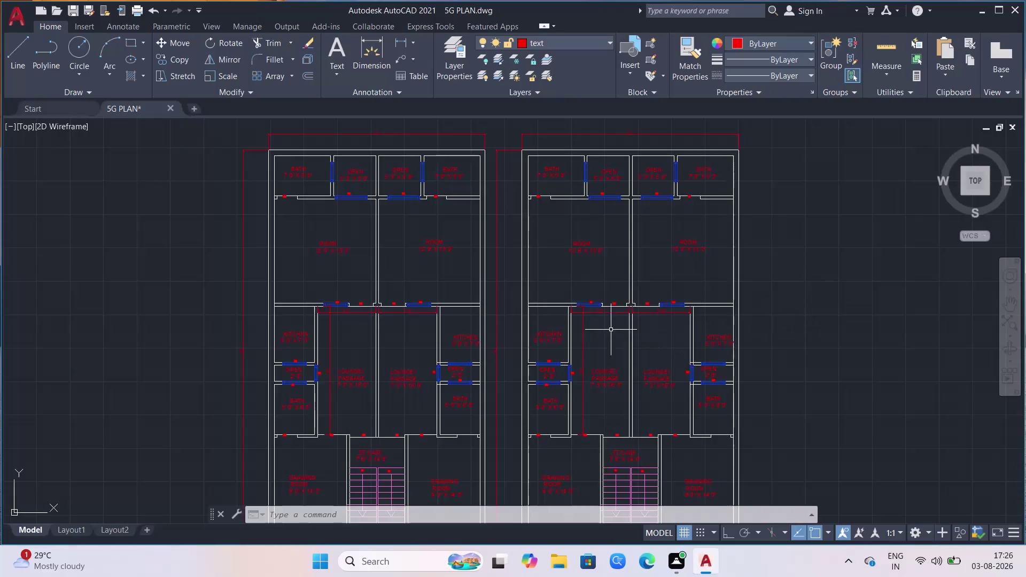
Grab the end of the front wall line, then cancel the edit.
scroll(down, 3)
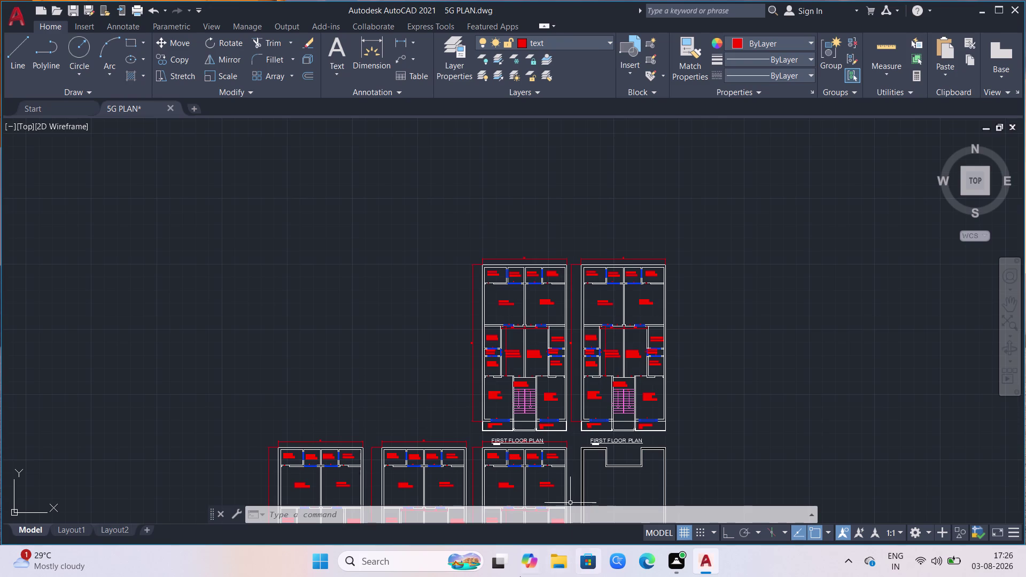
scroll(up, 3)
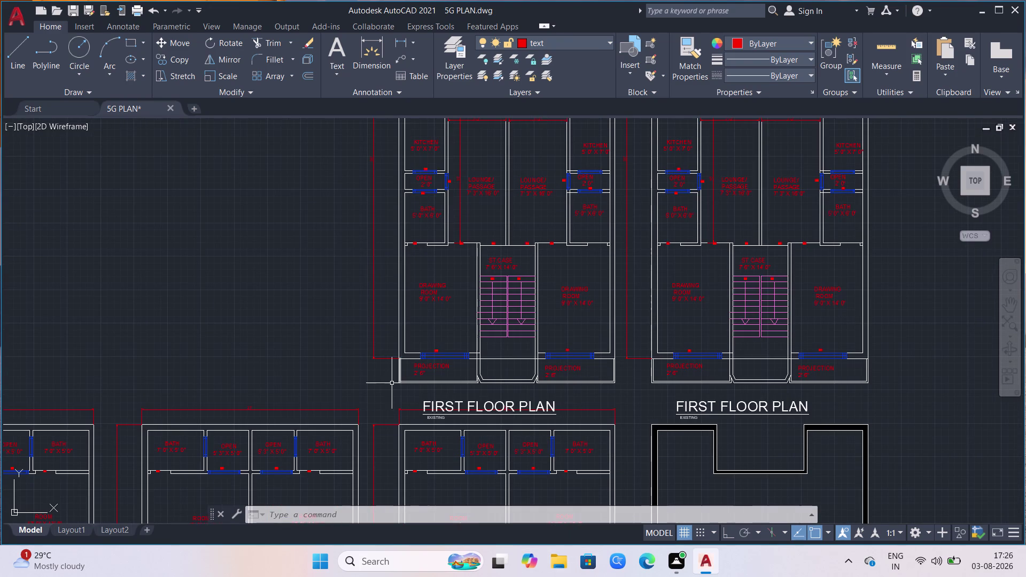
click(399, 382)
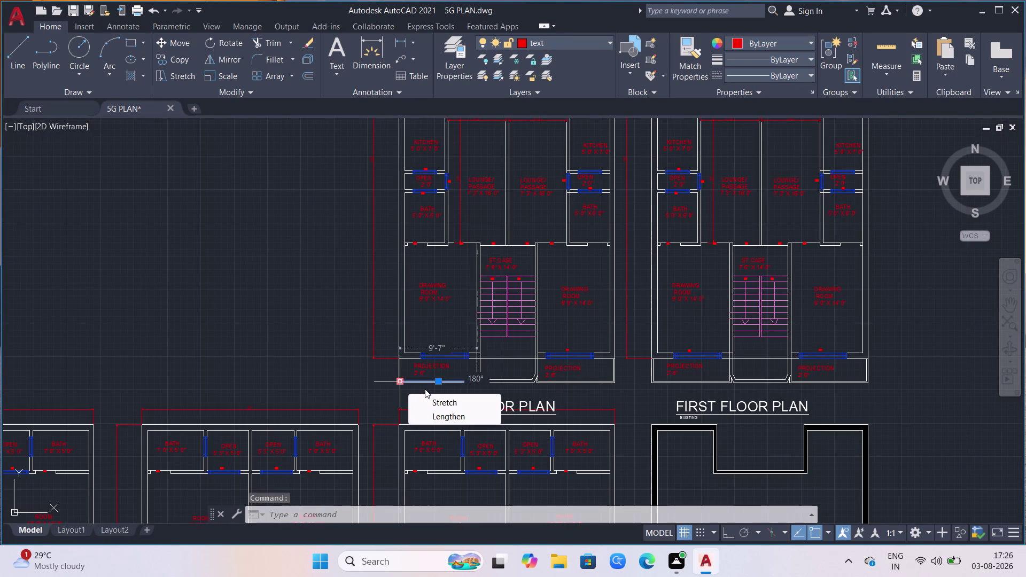
key(Escape)
scroll(down, 3)
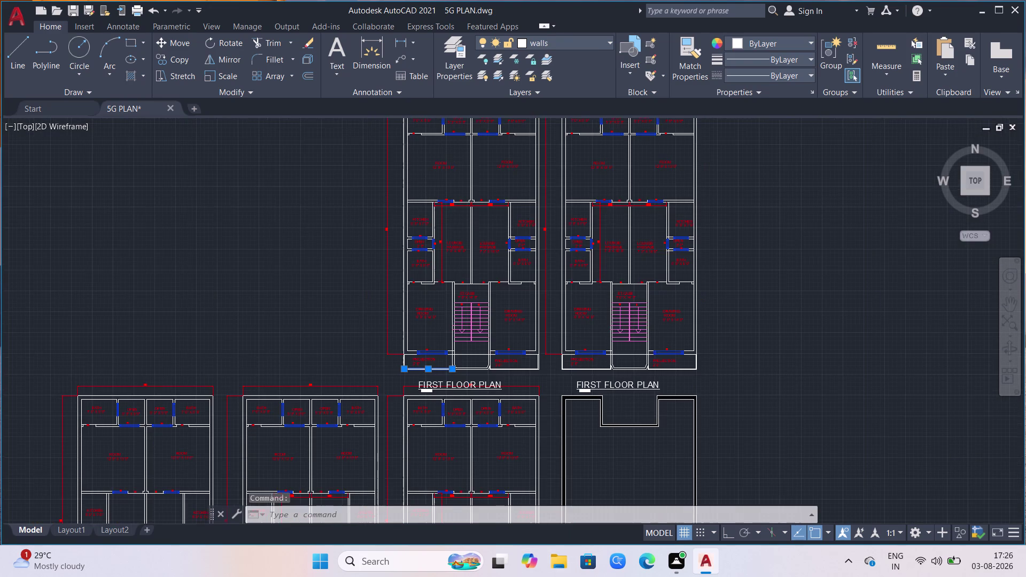
Window-select the two upper plans and pick at the EXISTING label under the title.
click(390, 156)
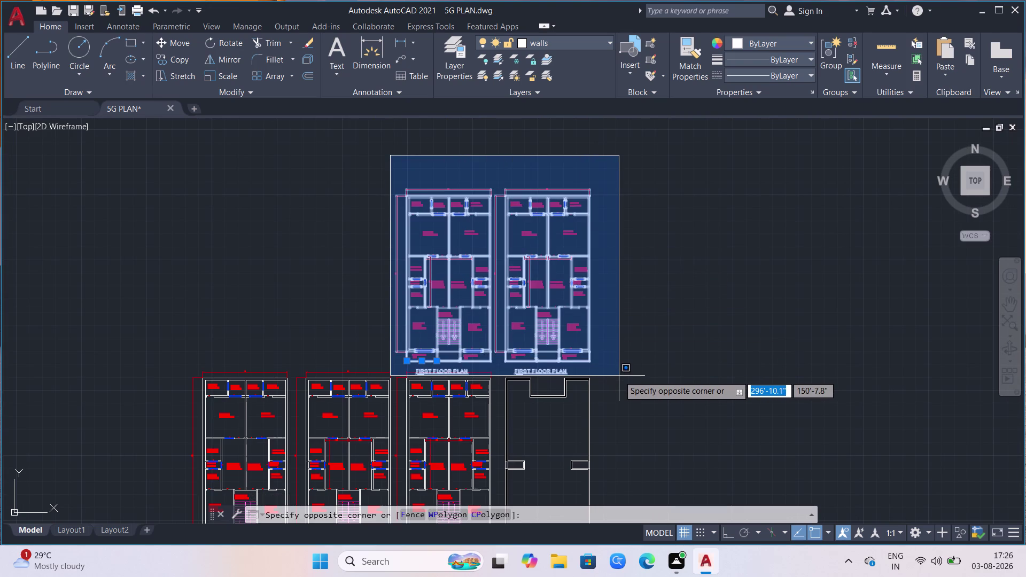
click(619, 376)
scroll(up, 3)
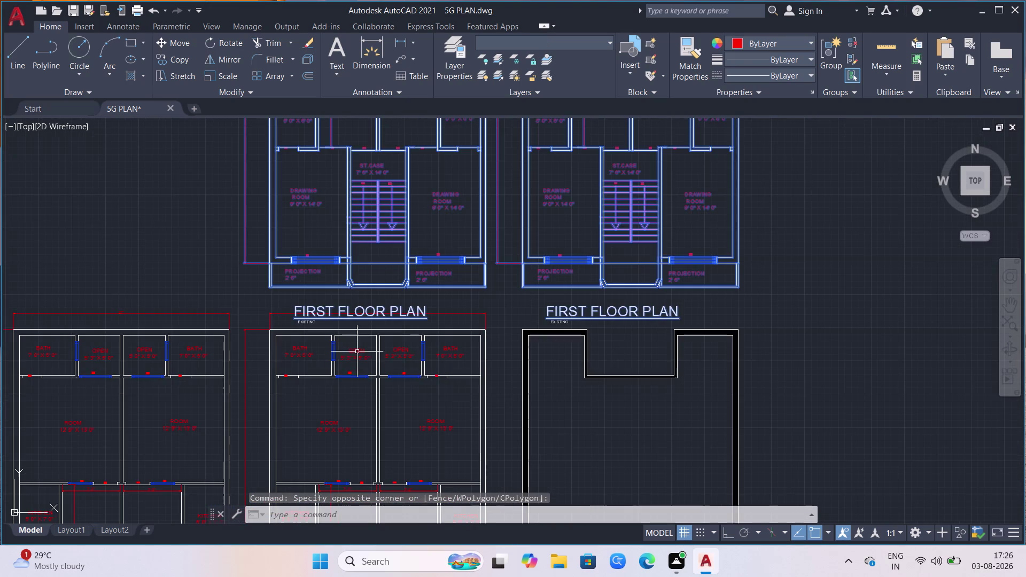
scroll(up, 3)
click(365, 259)
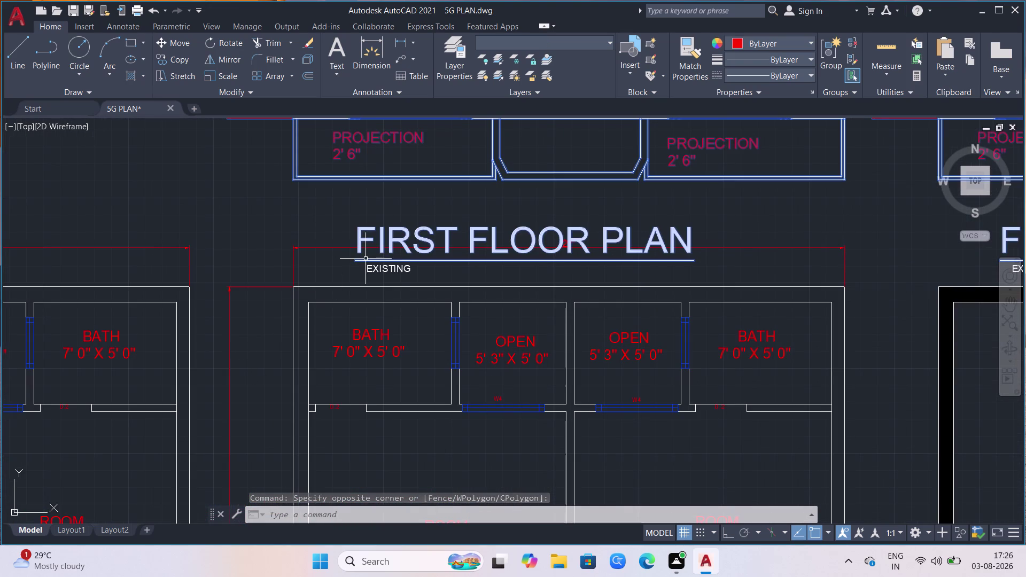
drag(354, 261, 382, 268)
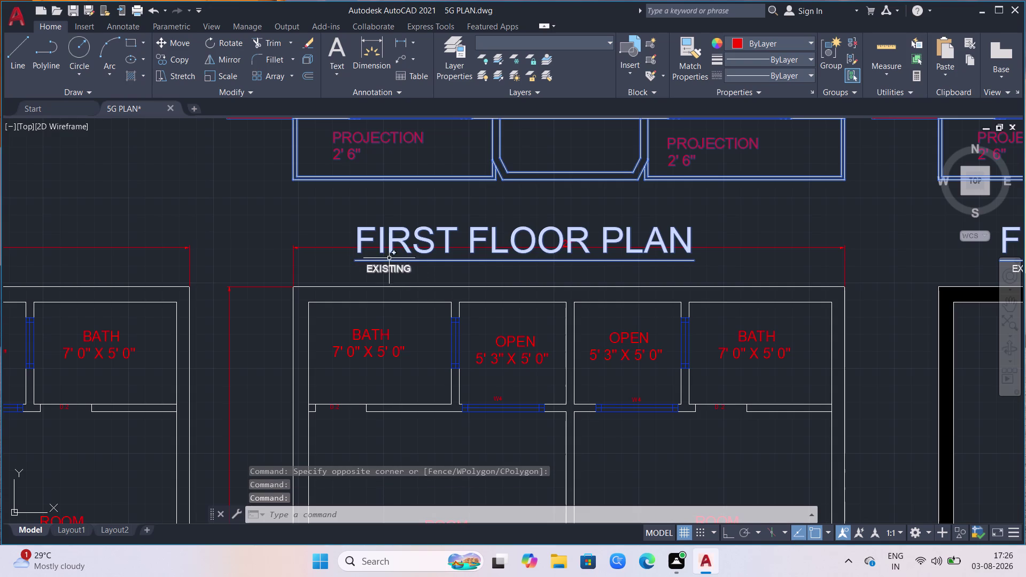
drag(352, 256, 369, 258)
click(424, 277)
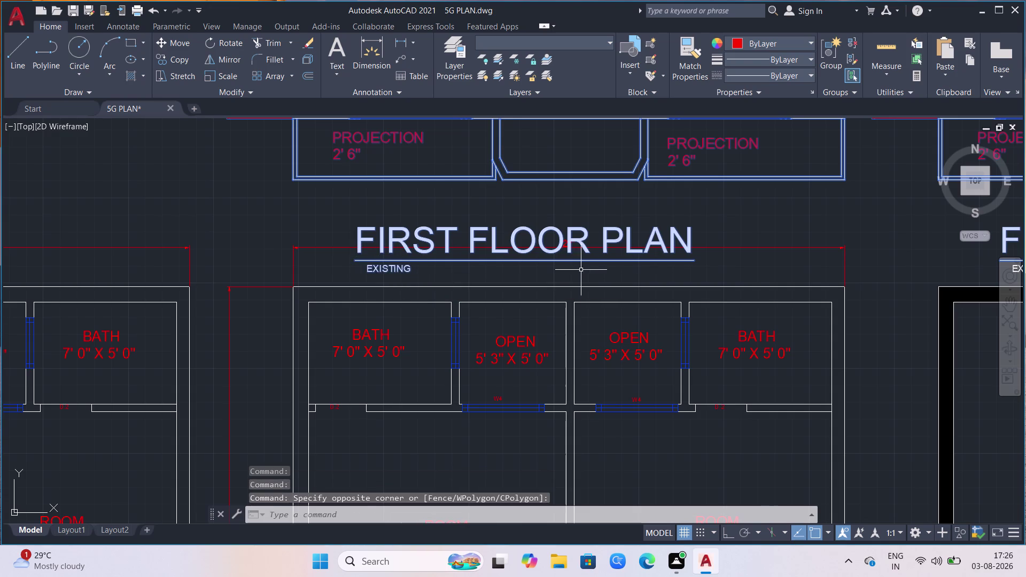
scroll(down, 3)
scroll(down, 3)
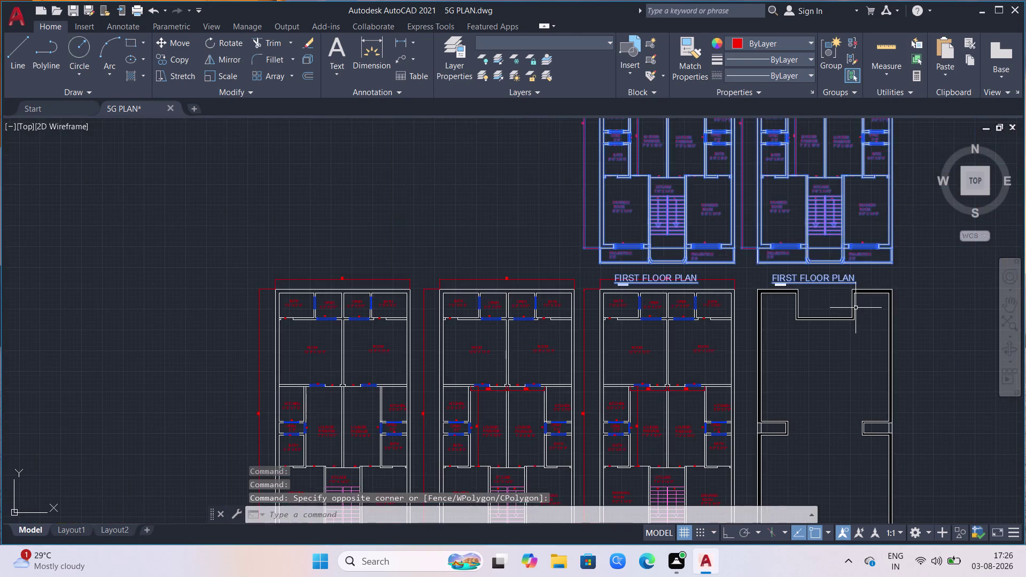
scroll(up, 3)
Select the EXISTING label and start a copy with CO, then abandon it.
click(507, 204)
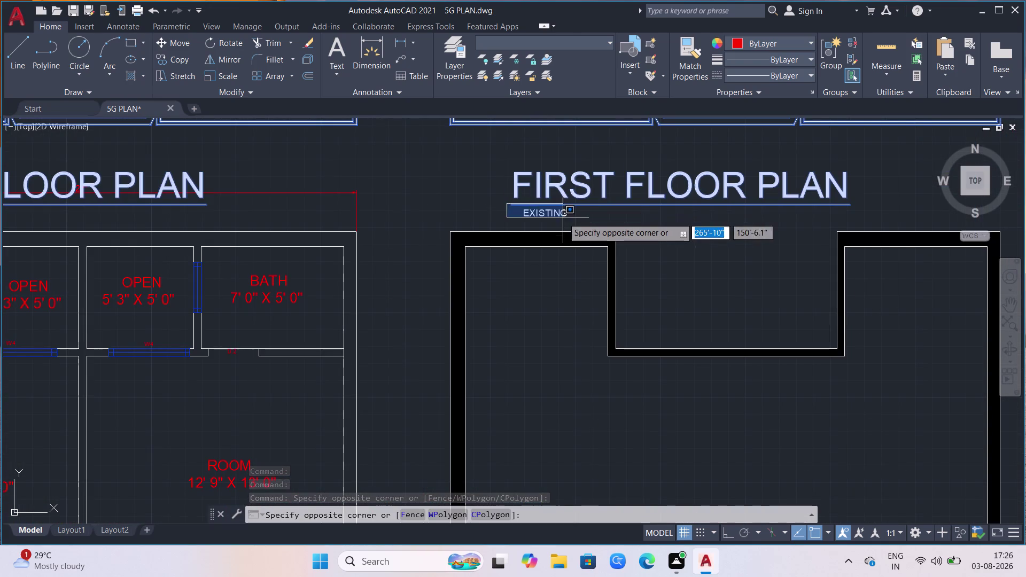
click(586, 220)
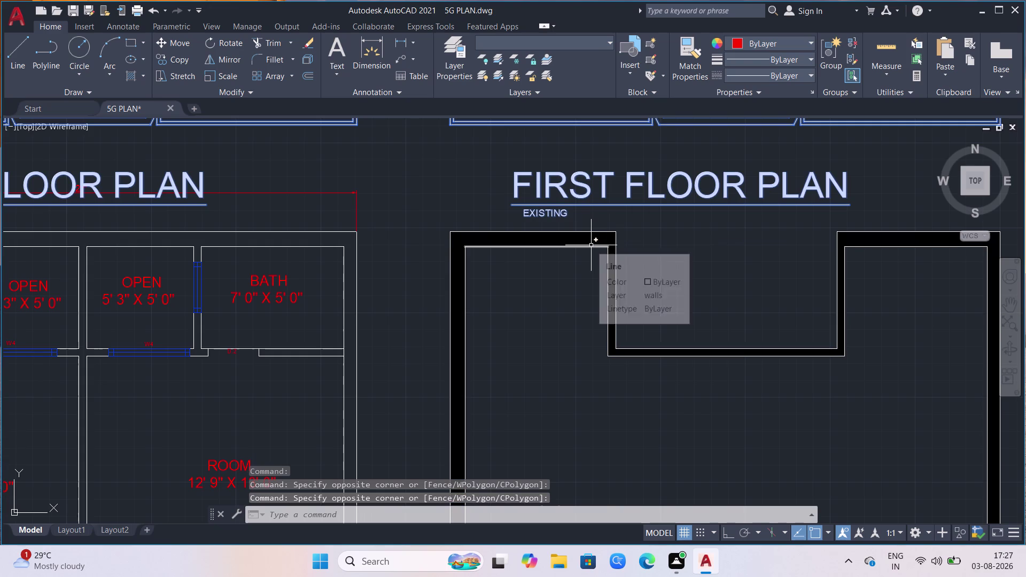
text(CO)
key(Return)
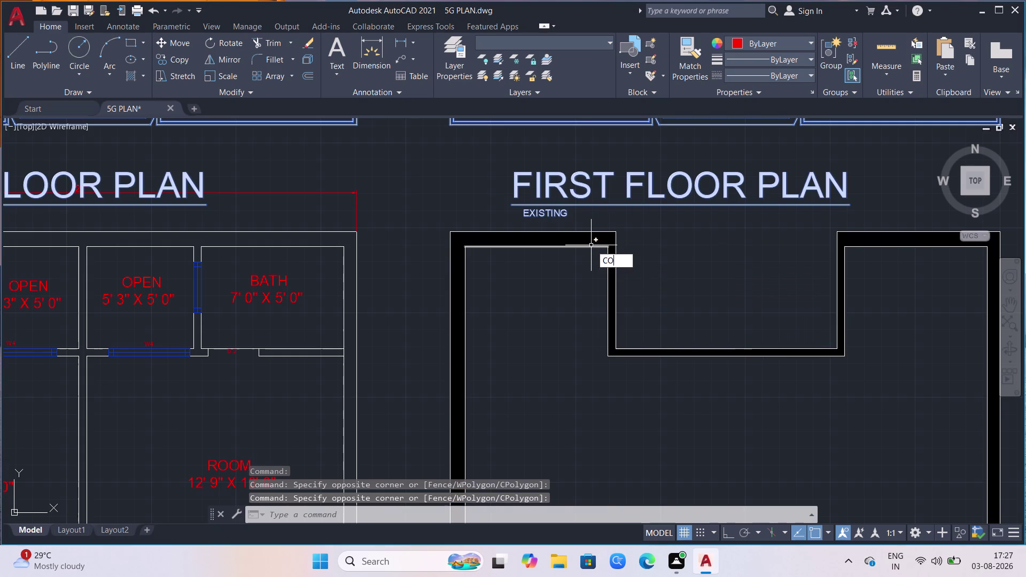
scroll(down, 3)
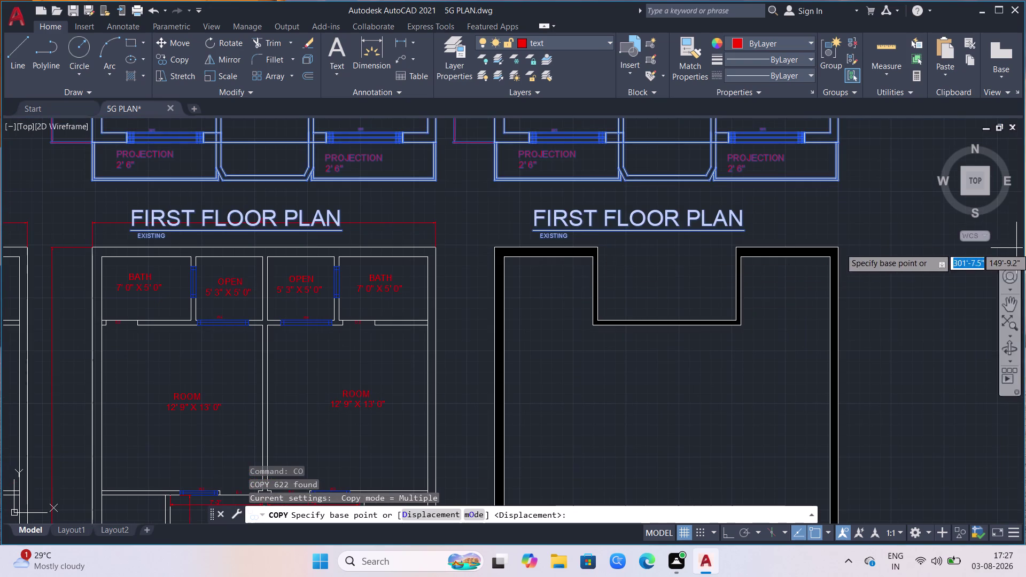
click(845, 252)
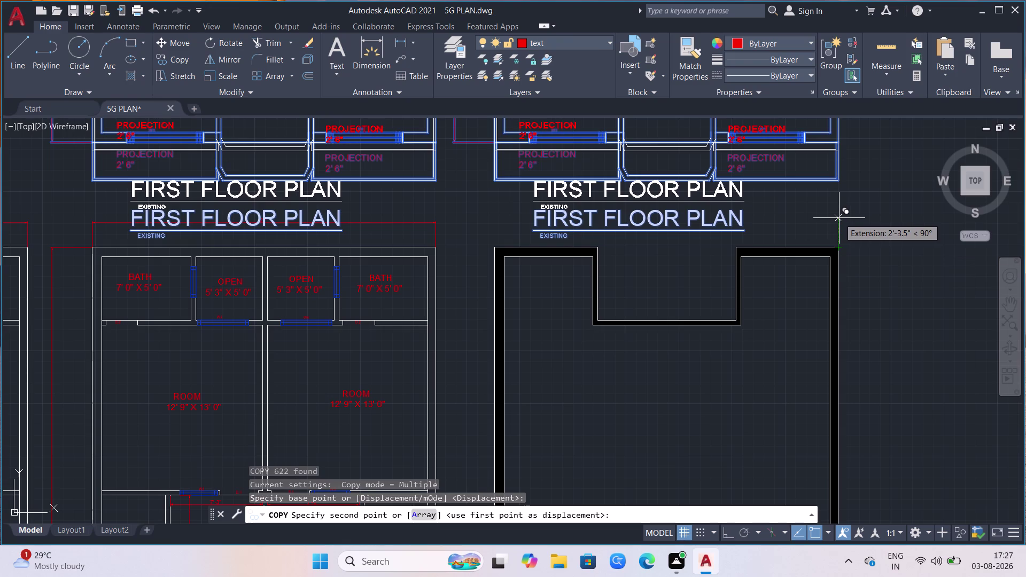
key(Escape)
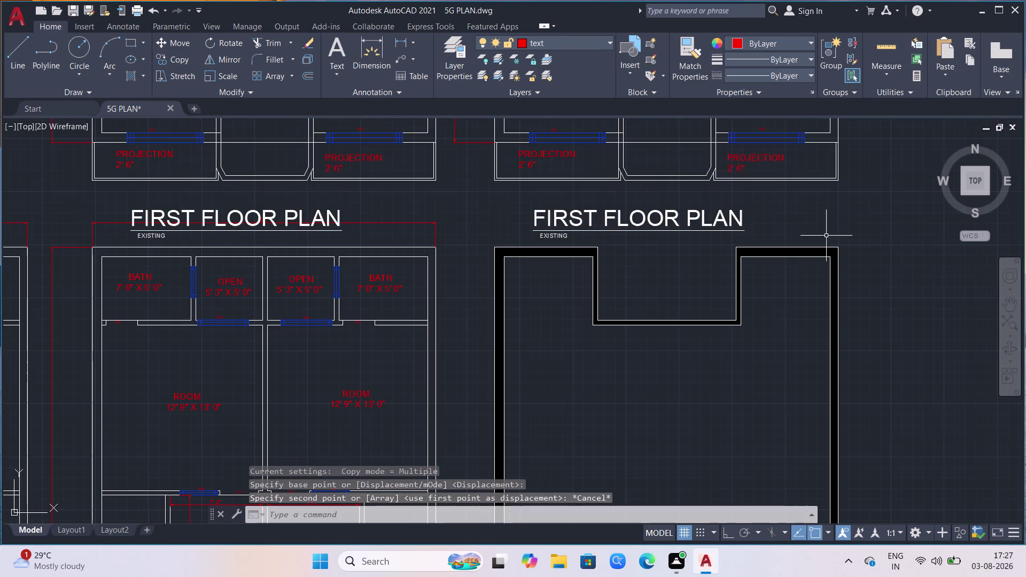
Move both upper first floor plans slightly upward from a wall corner.
scroll(down, 3)
scroll(down, 3)
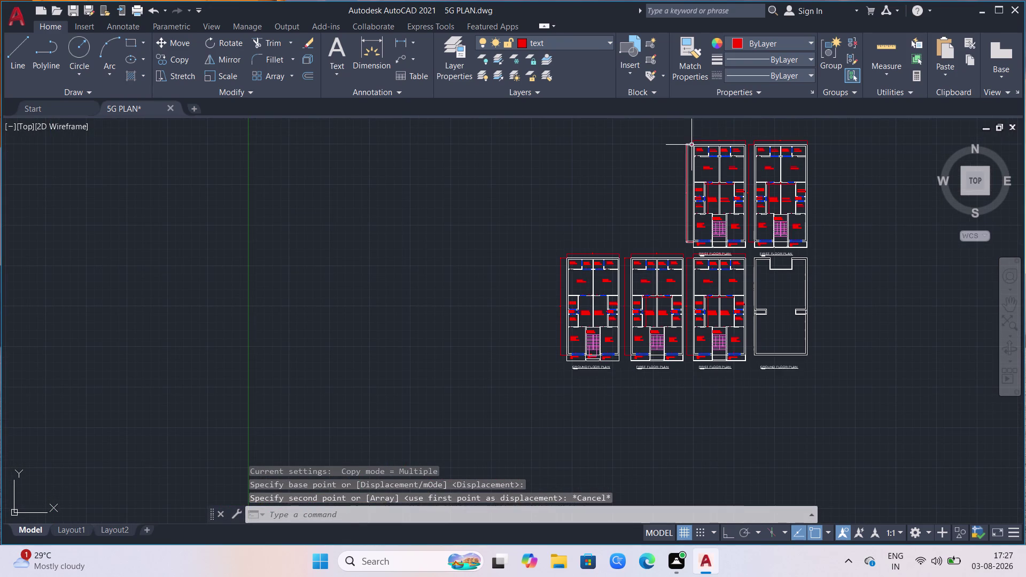
click(672, 125)
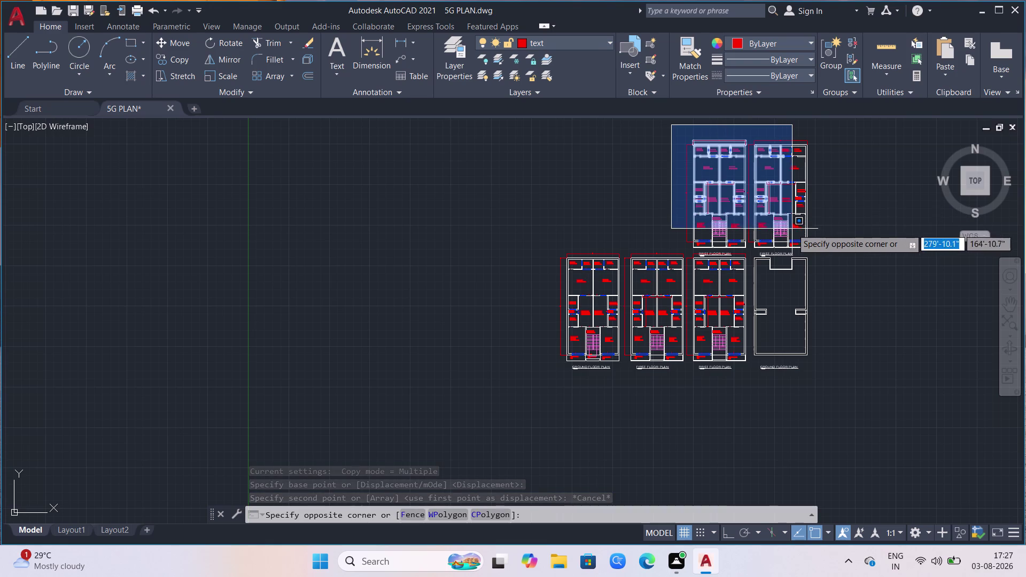
scroll(up, 3)
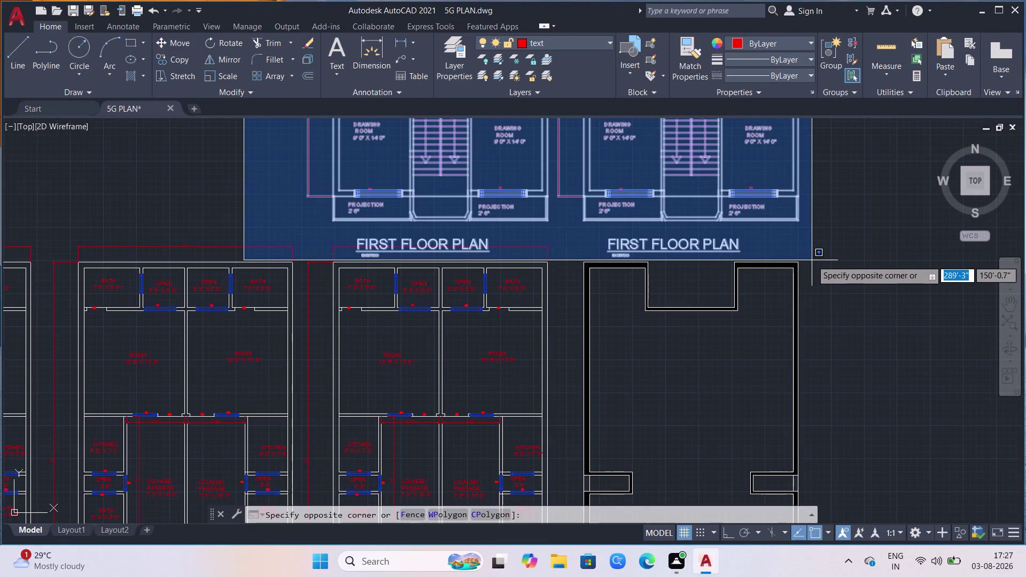
click(812, 260)
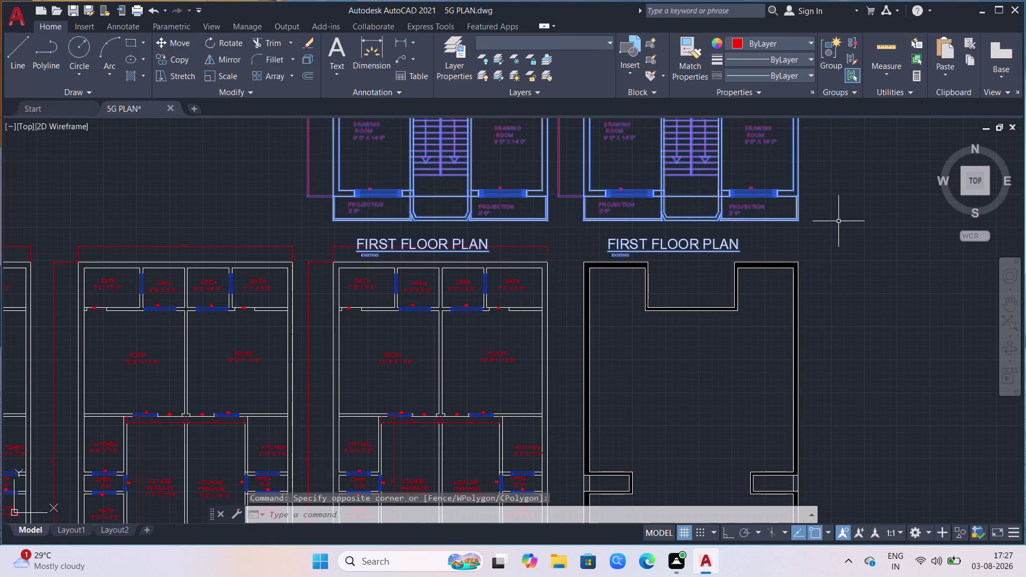
scroll(down, 3)
key(m)
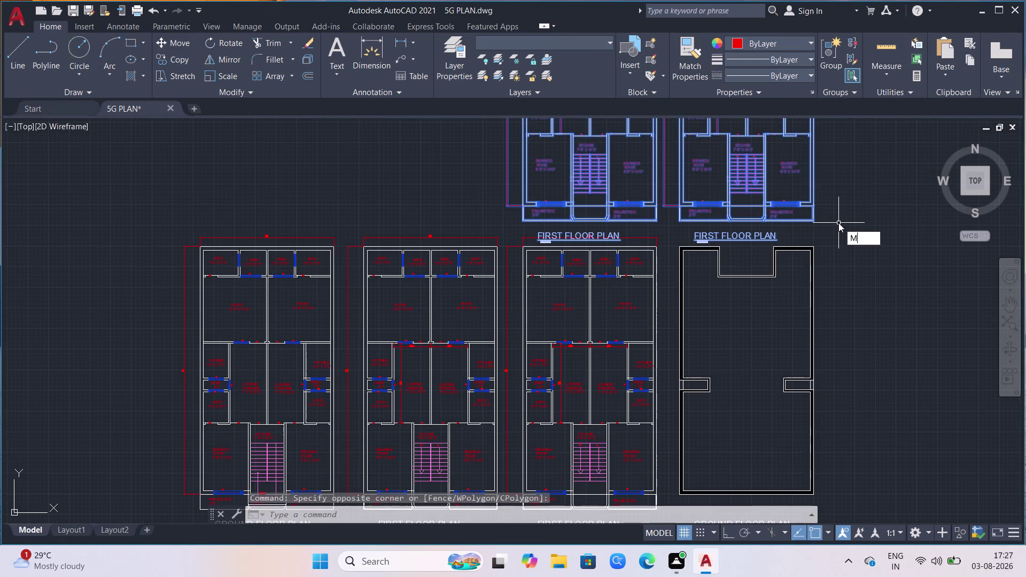
key(Return)
scroll(down, 3)
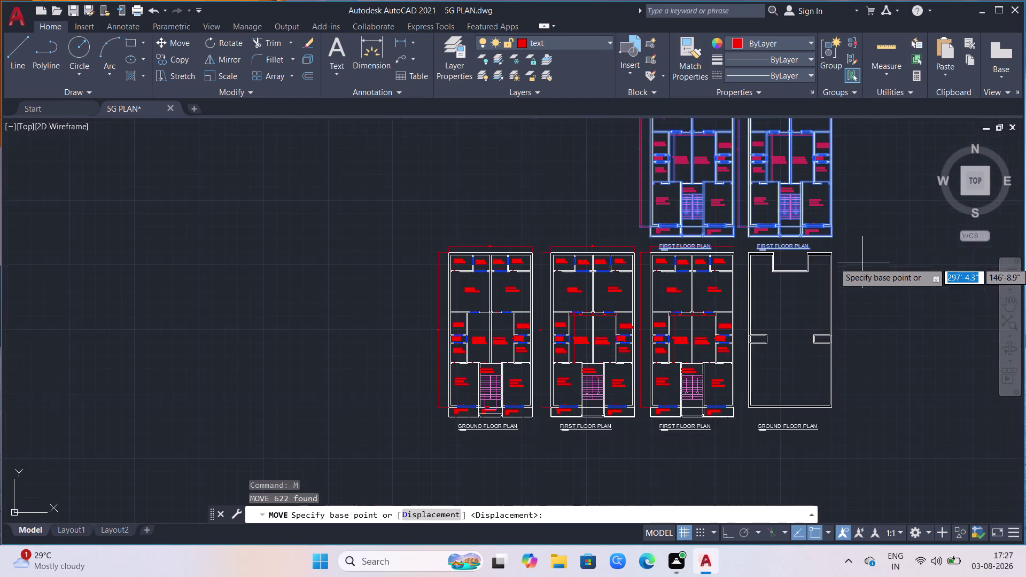
scroll(up, 3)
click(608, 447)
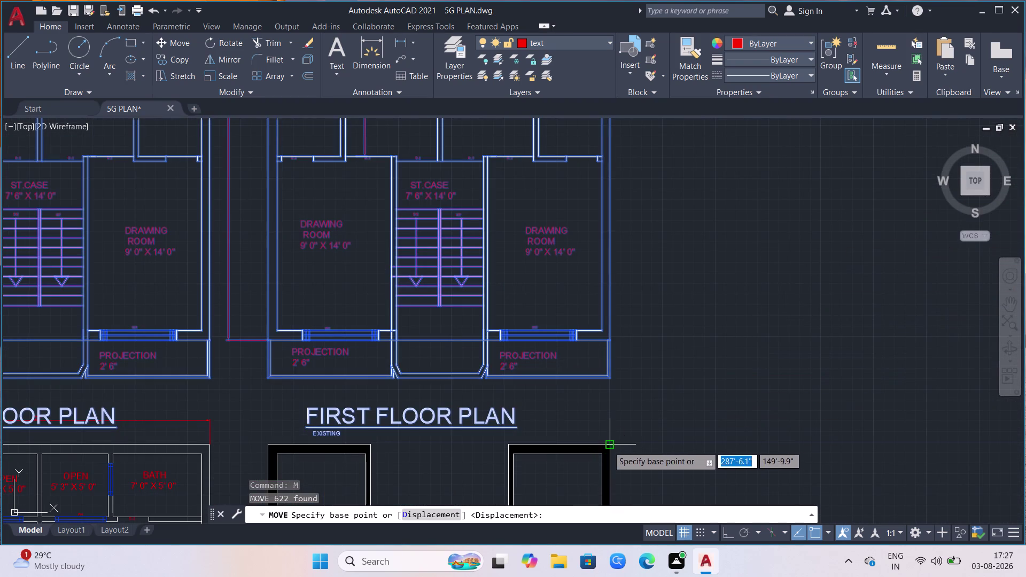
click(607, 401)
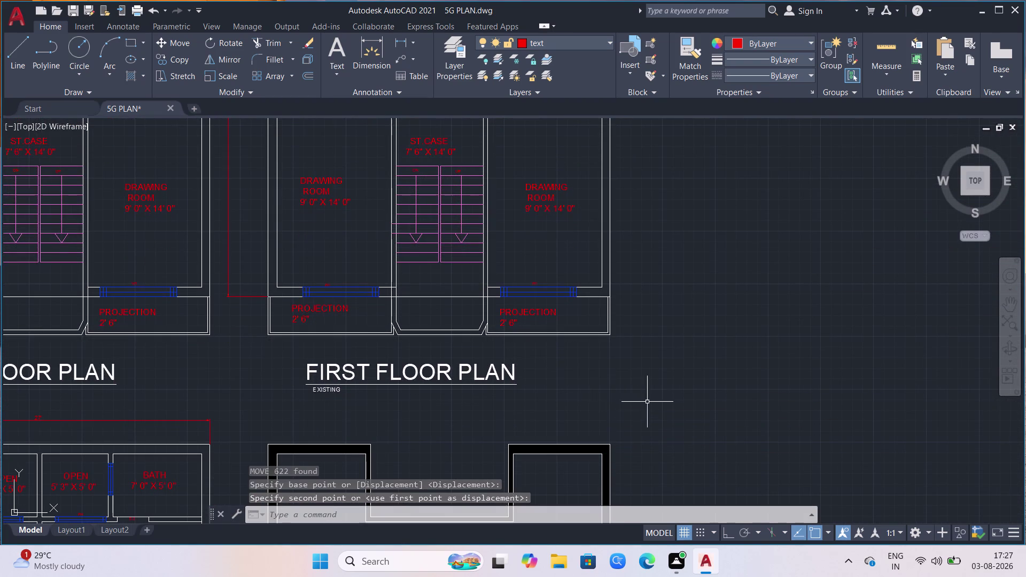
Select the left FIRST FLOOR PLAN title.
scroll(down, 3)
scroll(up, 3)
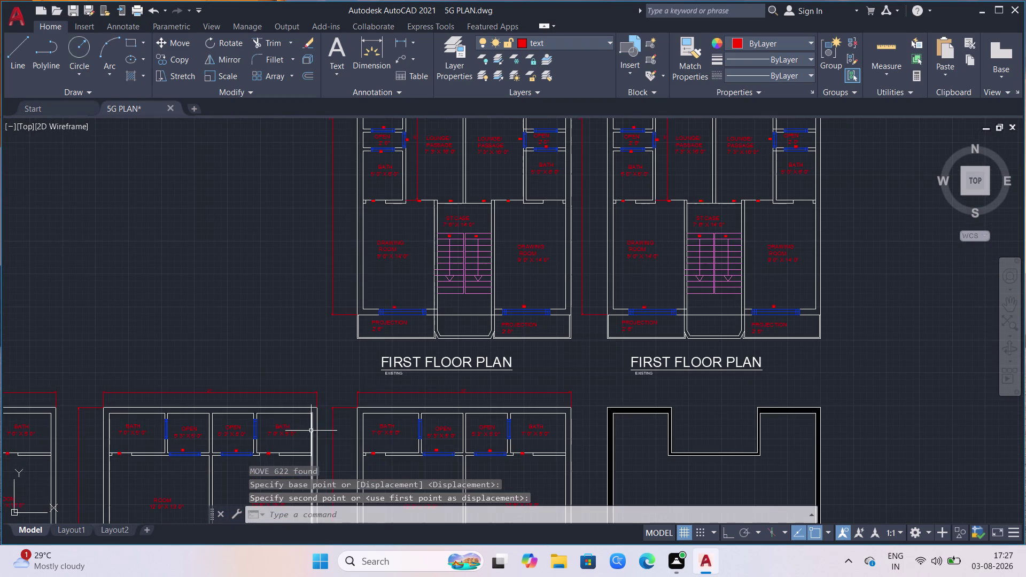
scroll(up, 3)
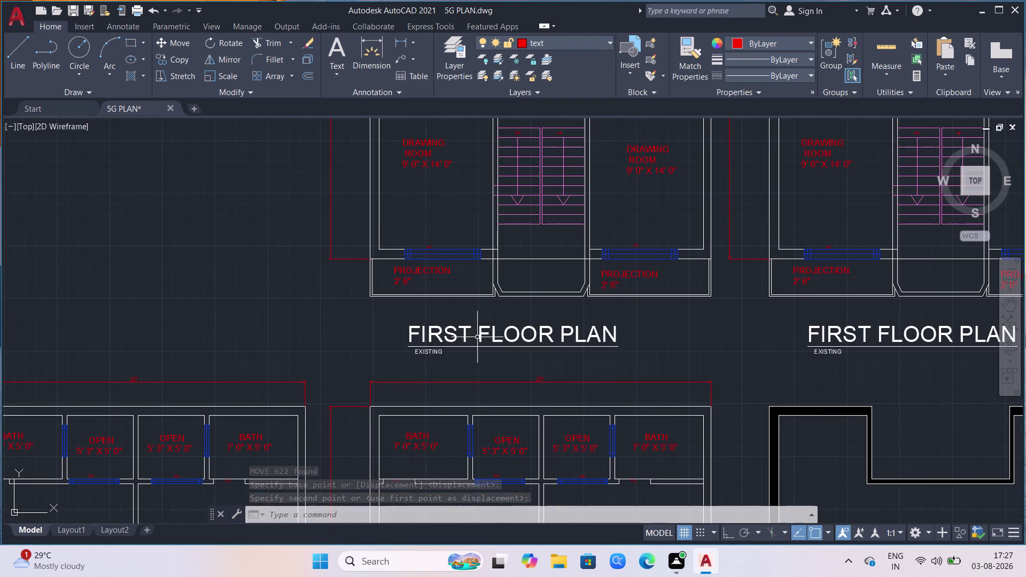
click(471, 347)
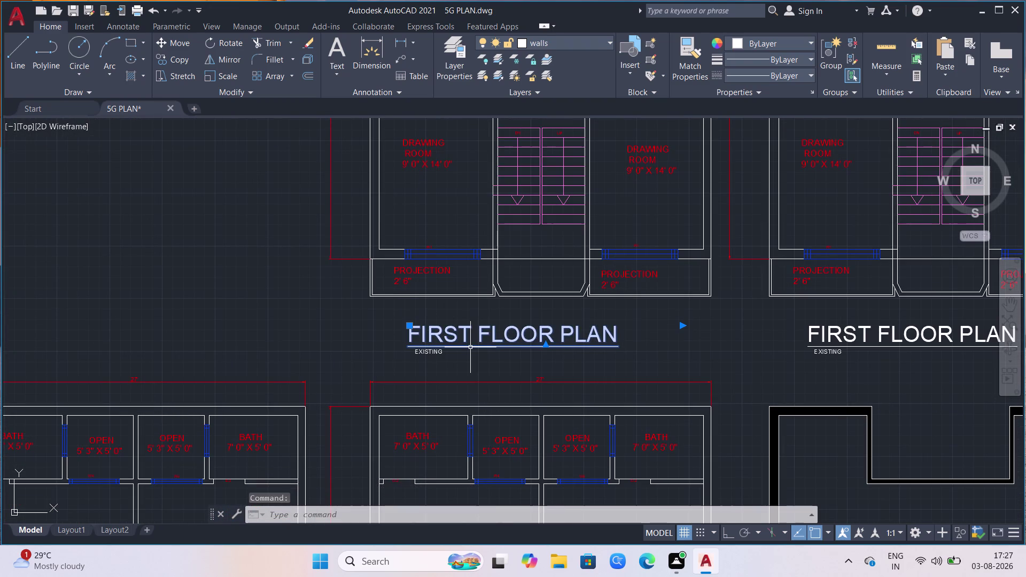
Change the first plan title's wording to 4TH FLOOR PLAN.
text(MT)
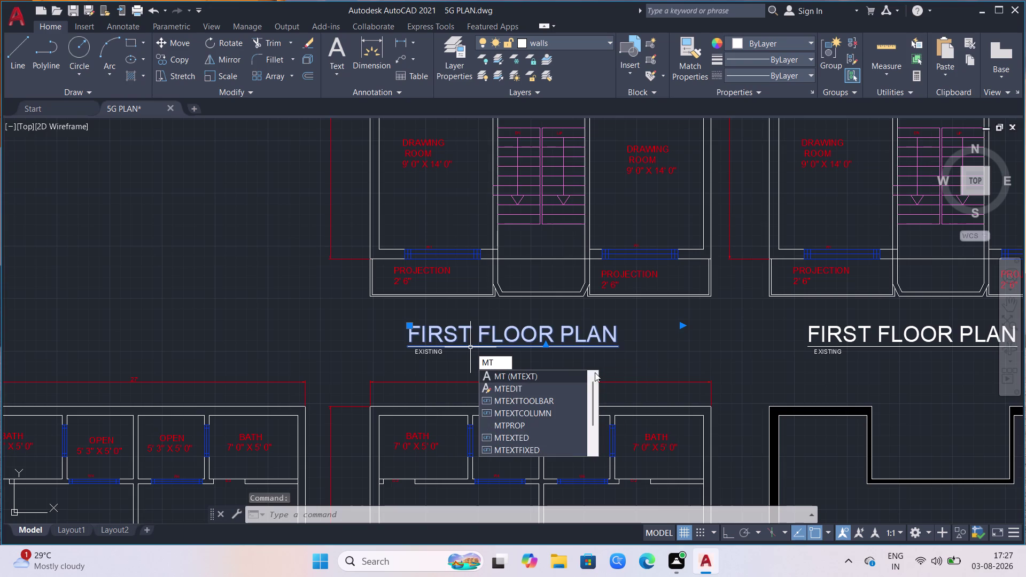
click(557, 393)
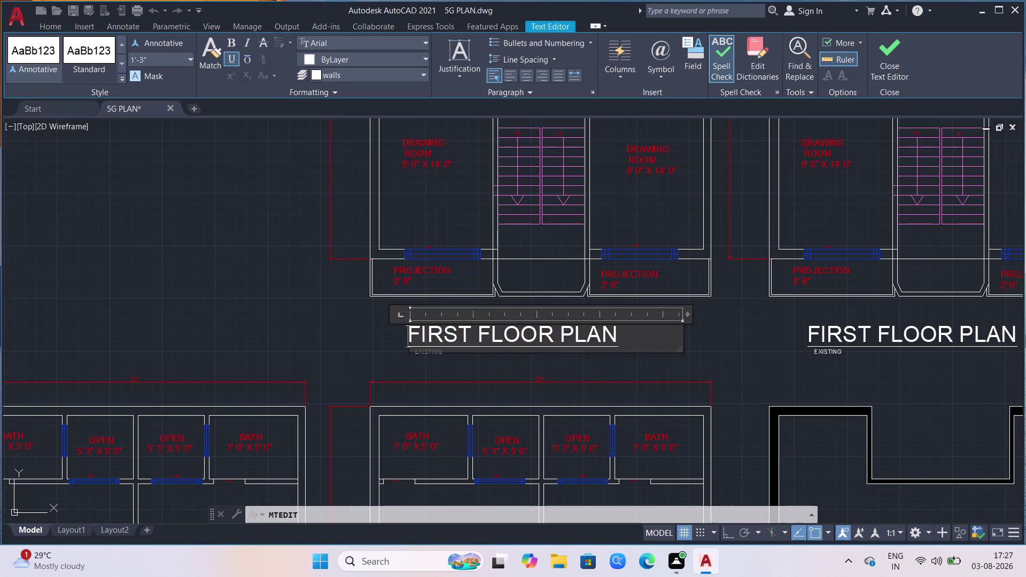
click(470, 333)
key(BackSpace)
key(BackSpace)
key(BackSpace)
key(BackSpace)
key(BackSpace)
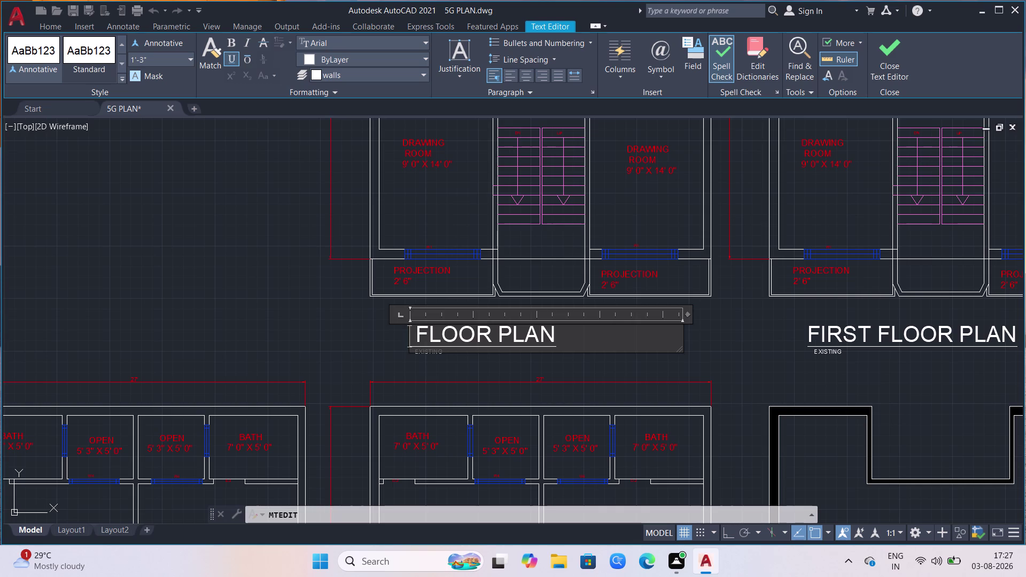
text(4T)
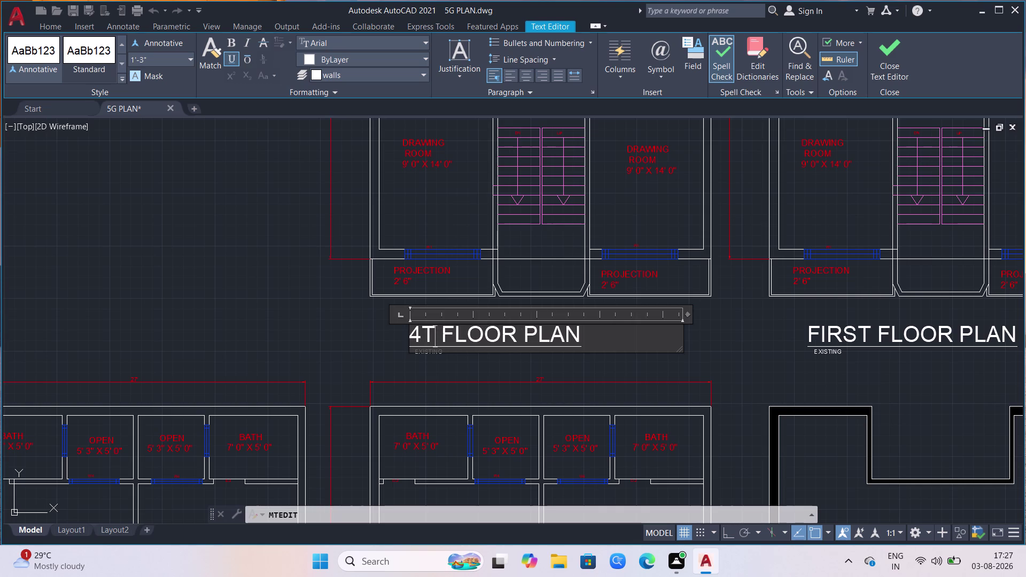
key(h)
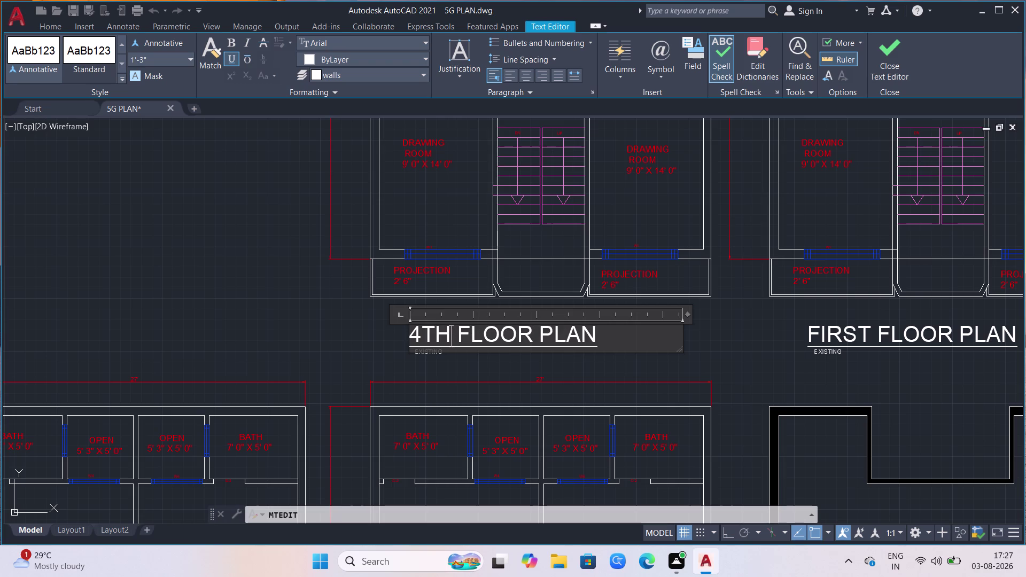
click(701, 358)
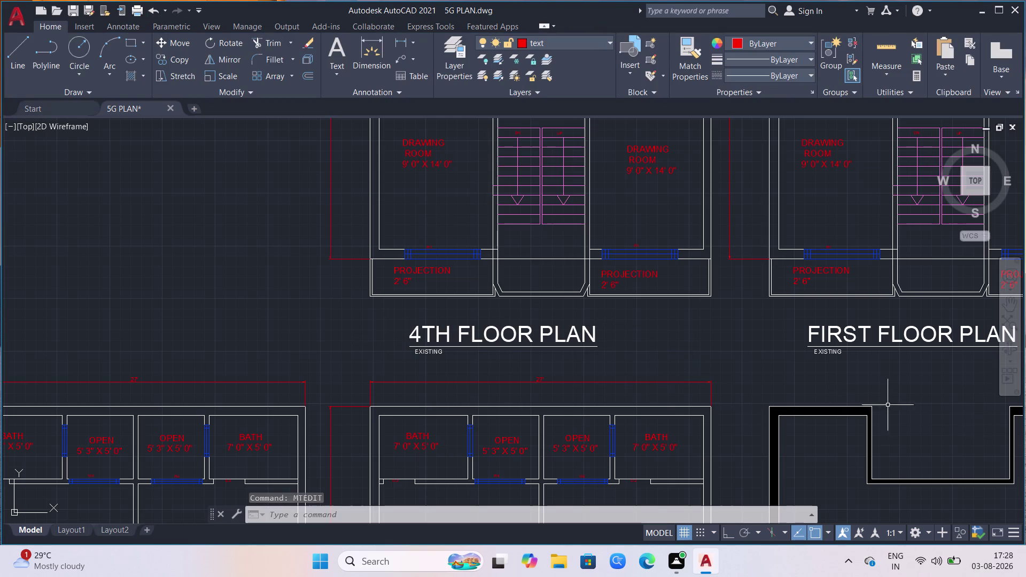
Open the other FIRST FLOOR PLAN title in MTEDIT and delete the word FIRST.
scroll(down, 3)
scroll(up, 3)
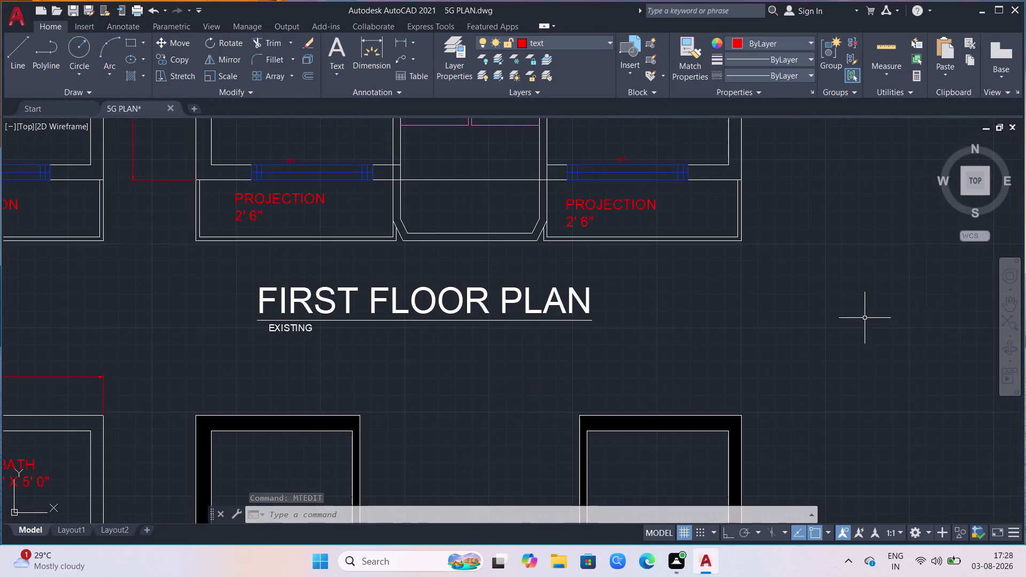
scroll(up, 3)
click(326, 319)
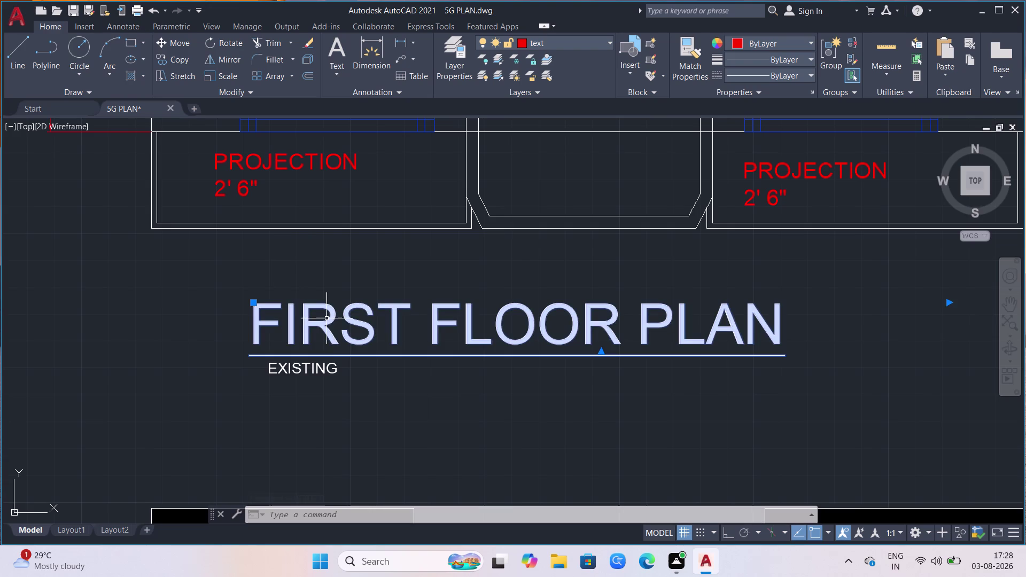
text(MT)
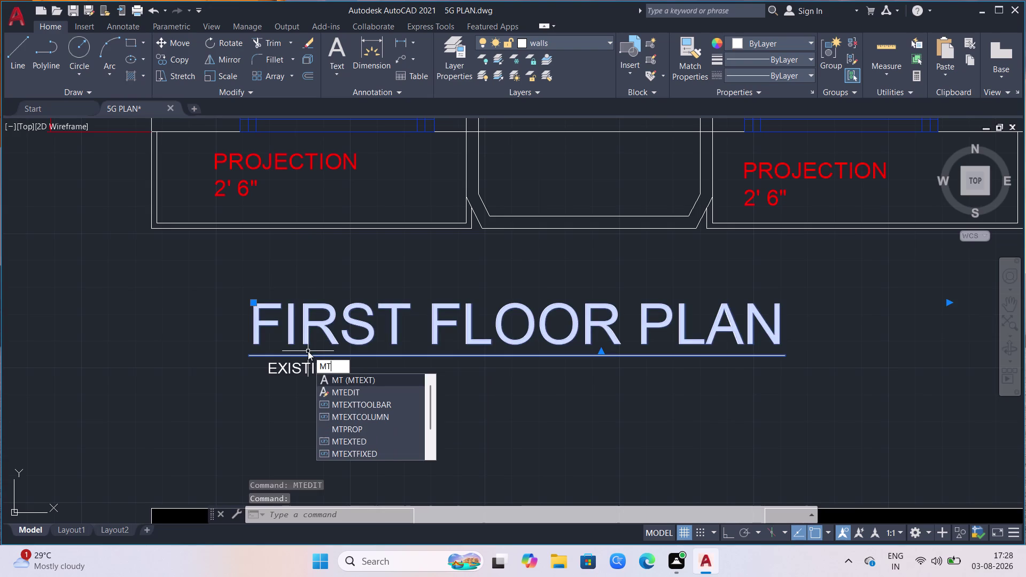
click(356, 397)
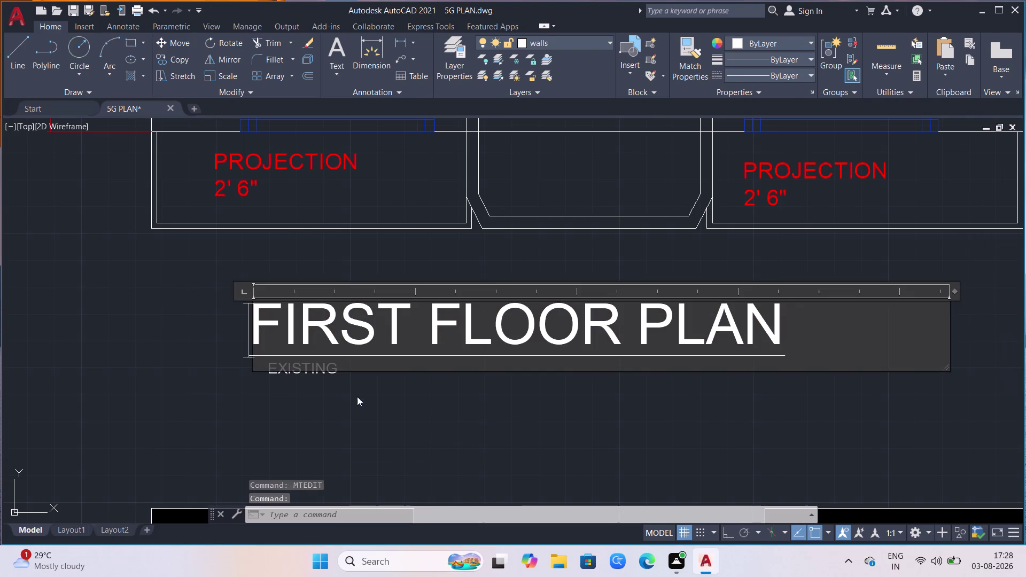
click(422, 340)
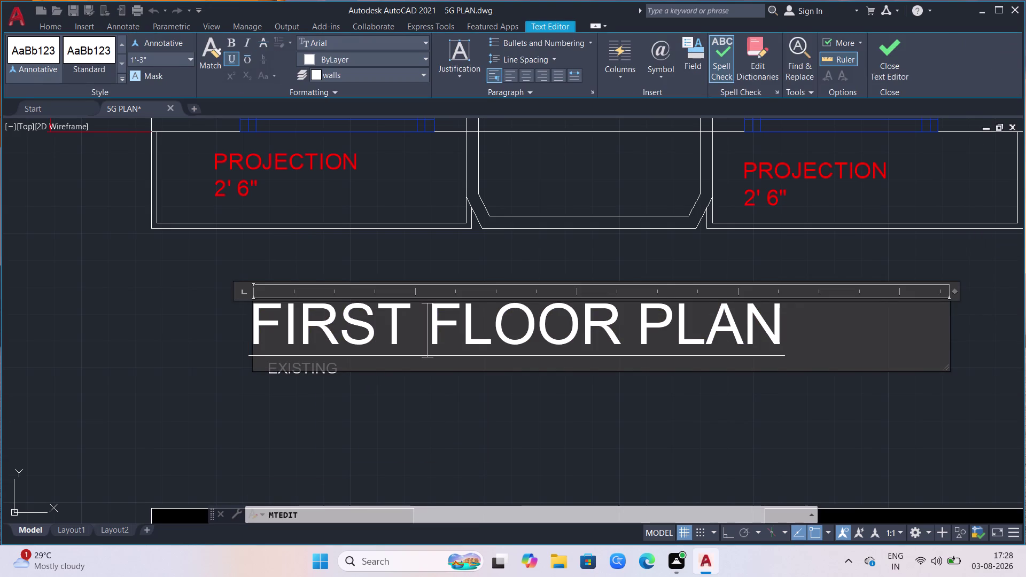
key(BackSpace)
key(BackSpace)
key(BackSpace)
key(BackSpace)
key(BackSpace)
key(BackSpace)
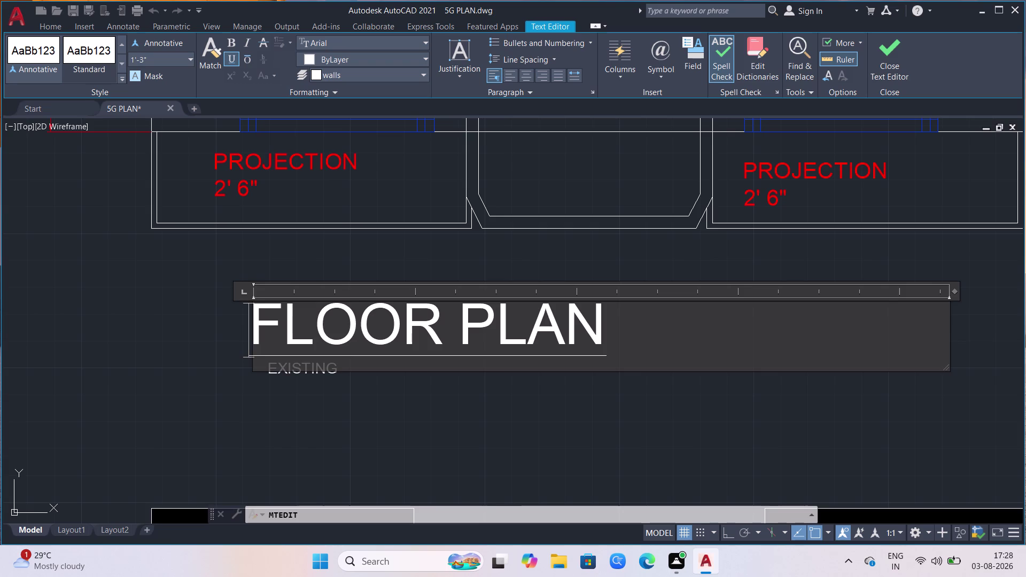
Type THIRD in place of FIRST and close the Text Editor.
key(3)
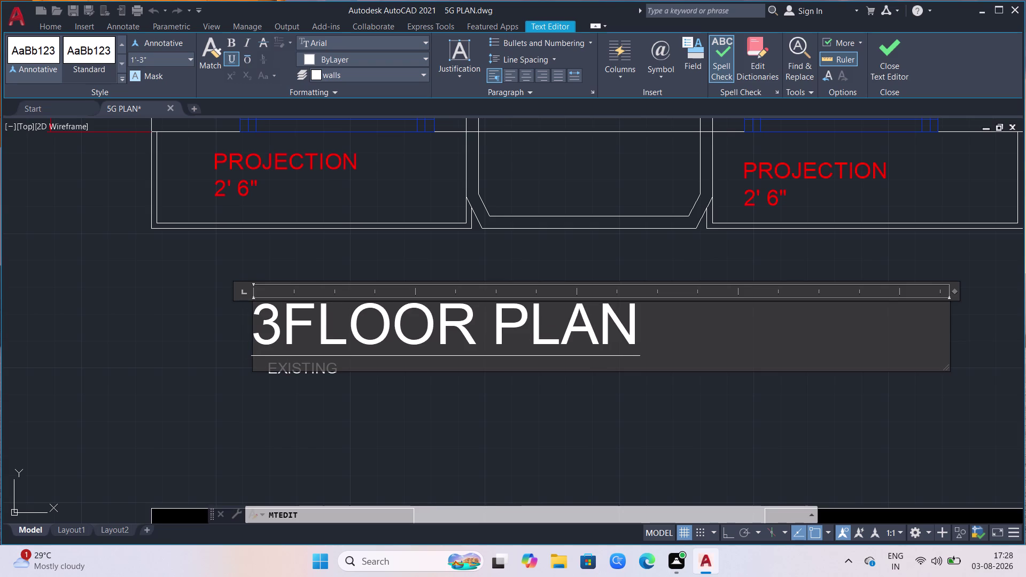
key(BackSpace)
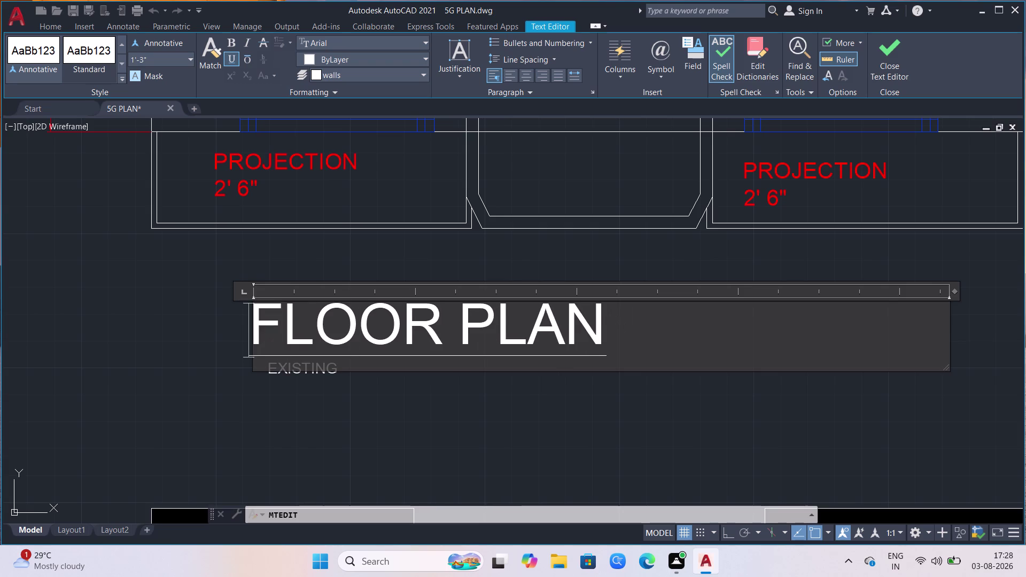
text(THI)
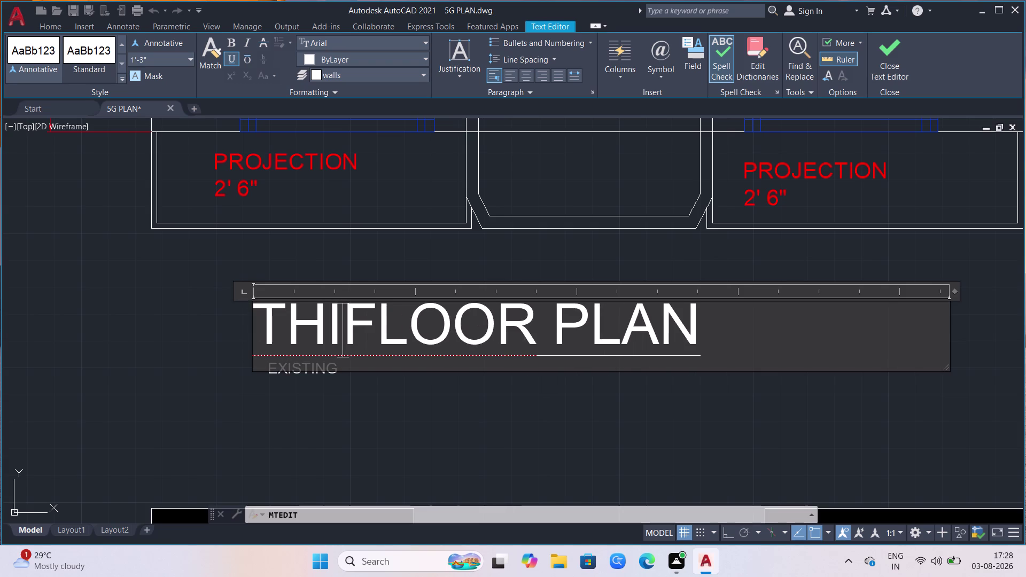
text(RD)
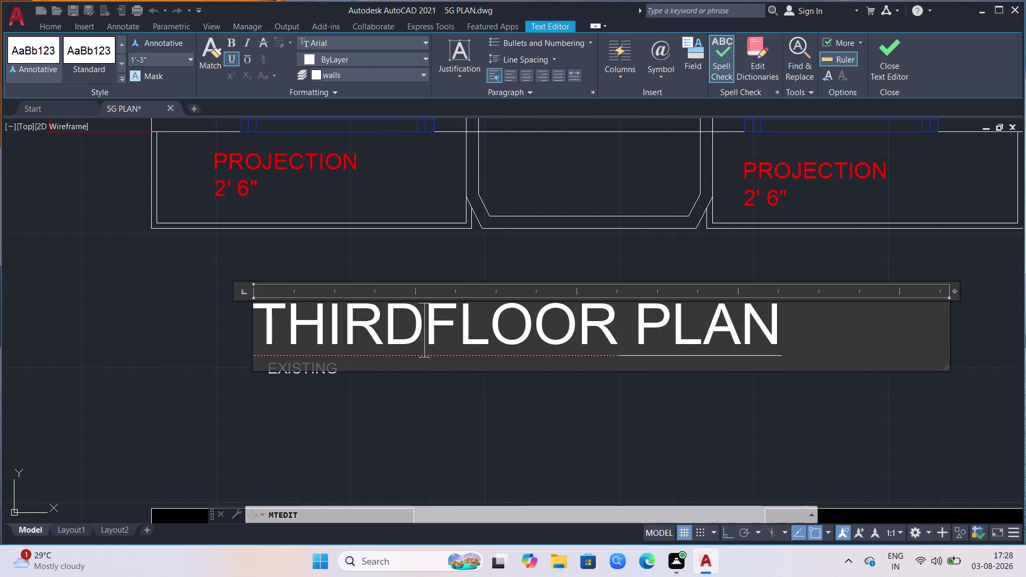
key(space)
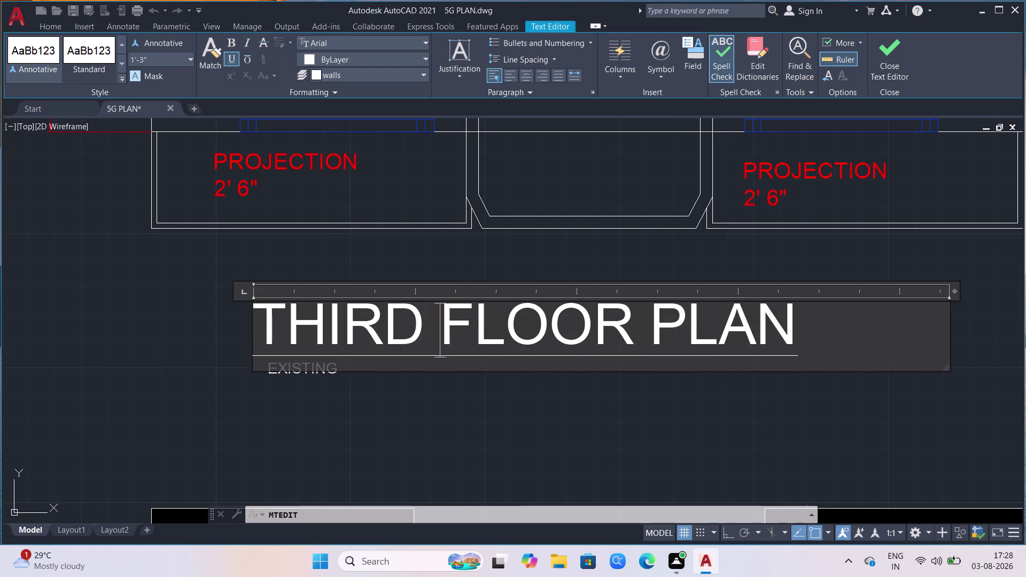
click(482, 365)
click(508, 432)
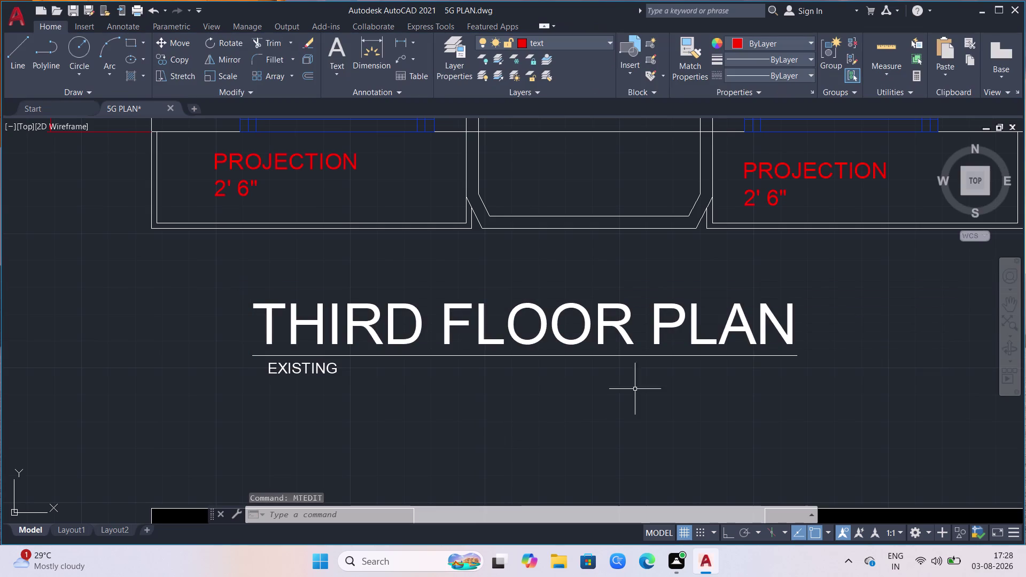
scroll(down, 3)
scroll(down, 3)
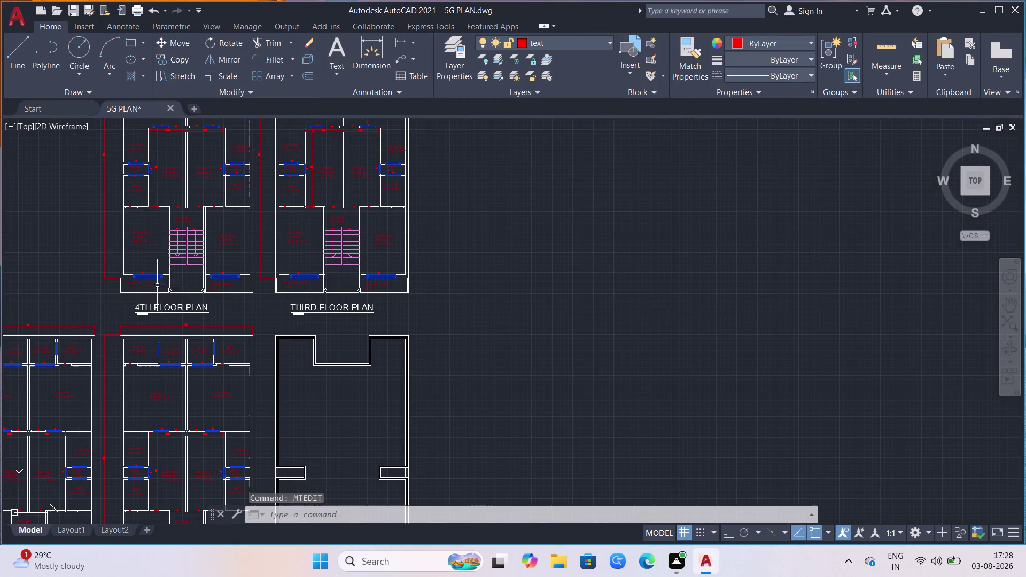
scroll(up, 3)
scroll(down, 3)
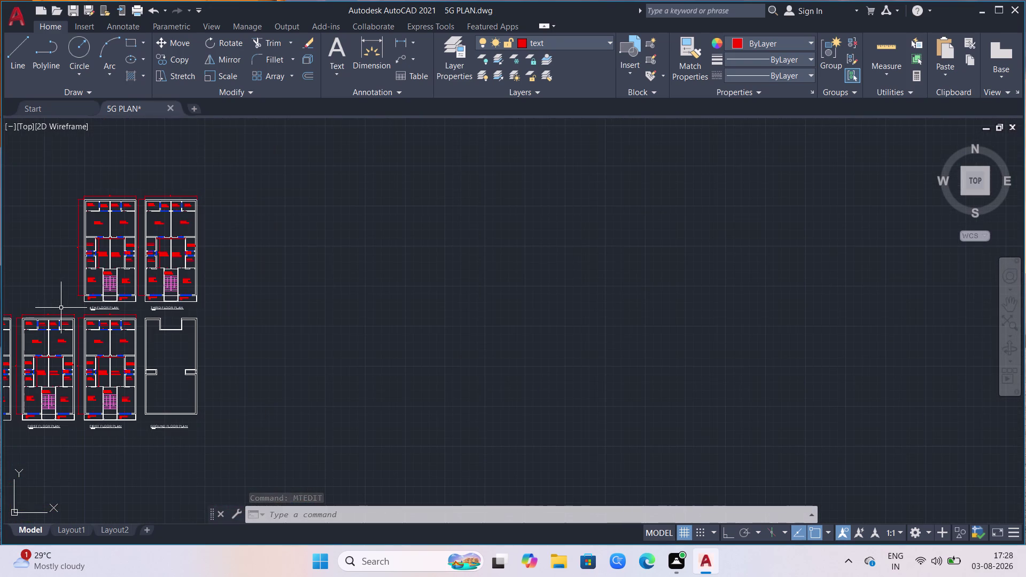
scroll(down, 3)
scroll(up, 3)
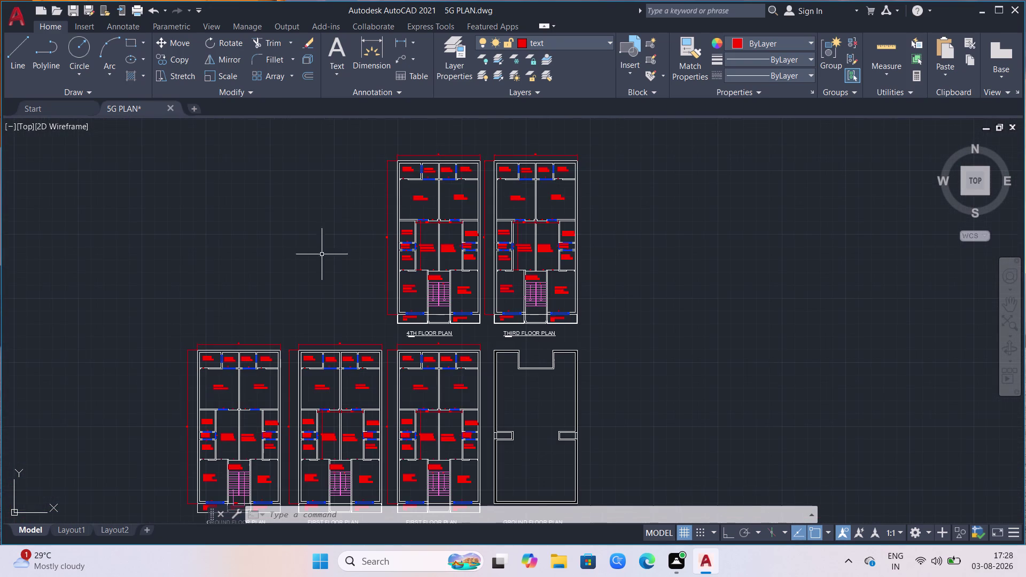
scroll(up, 3)
scroll(up, 3)
scroll(up, 3)
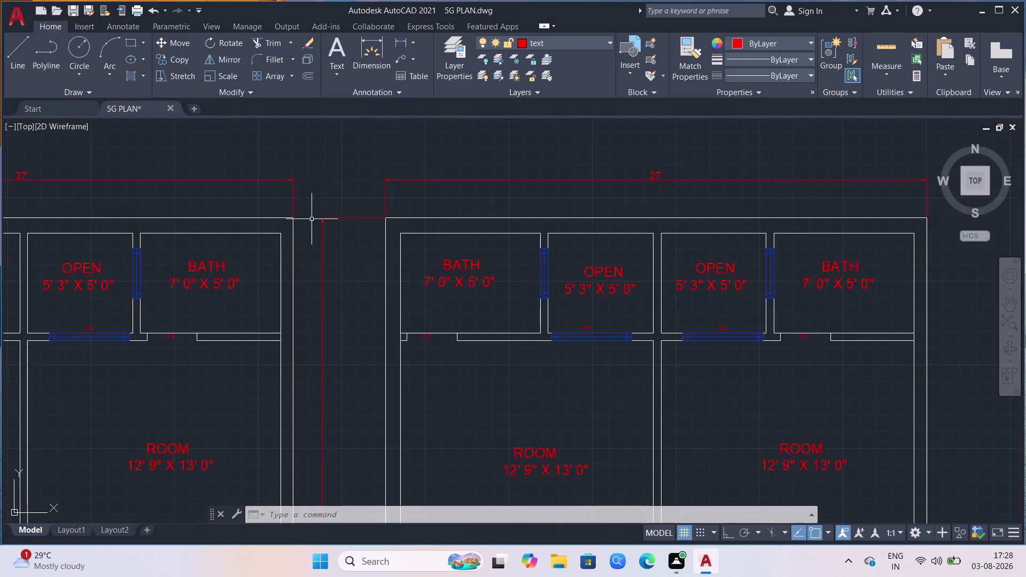
scroll(down, 3)
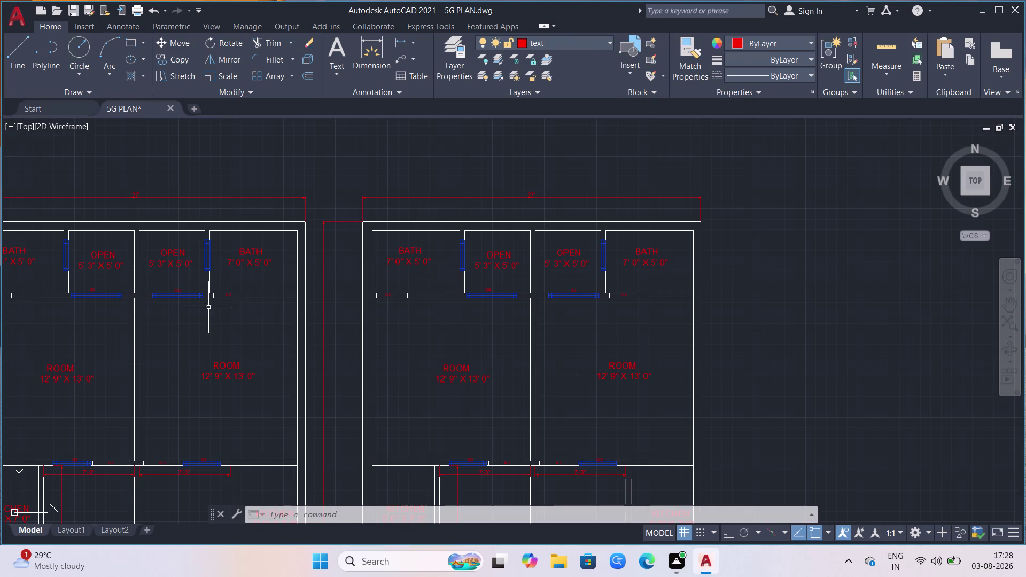
scroll(down, 3)
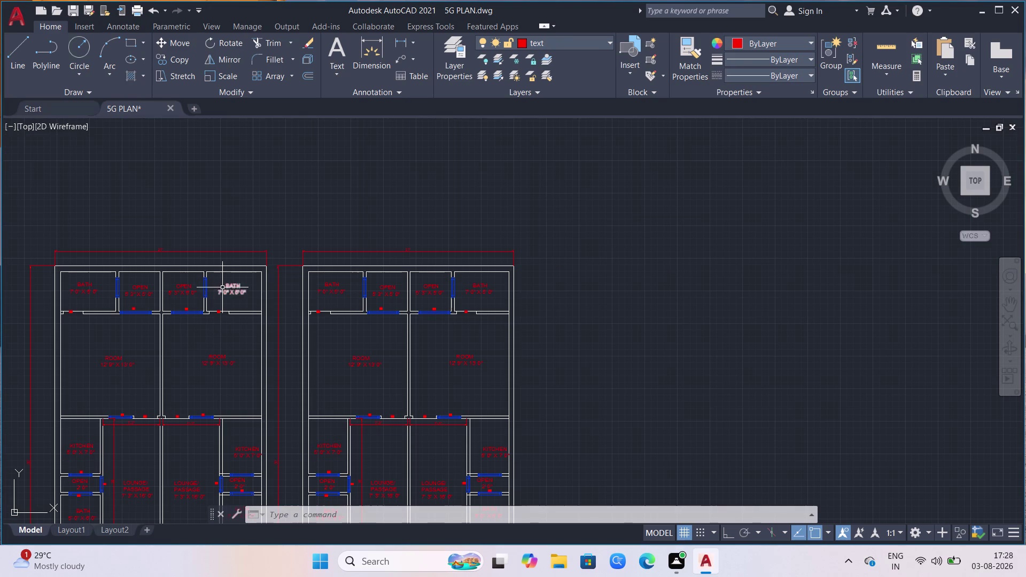
click(224, 286)
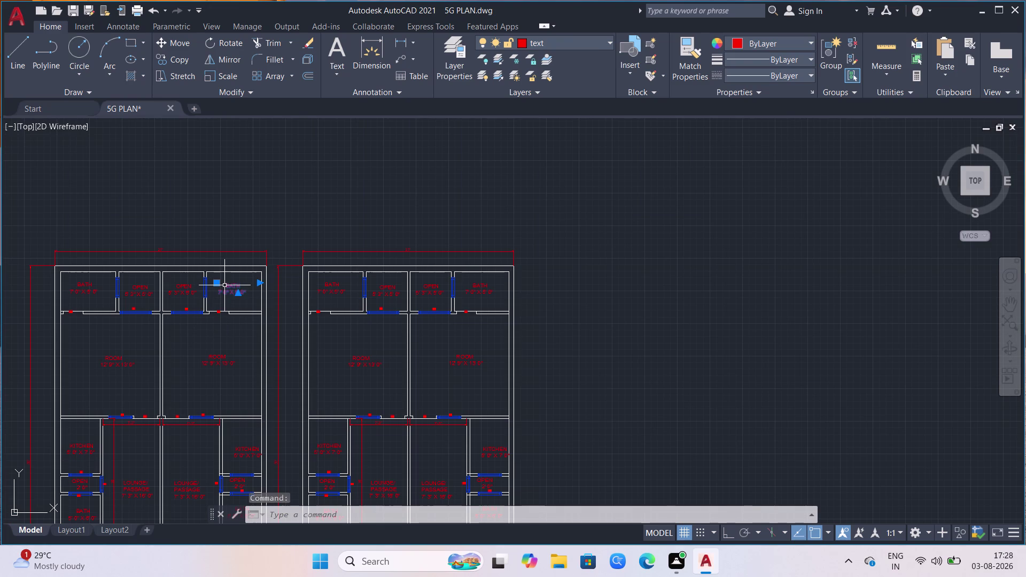
Delete the BATH room label and the window objects beside it.
key(Delete)
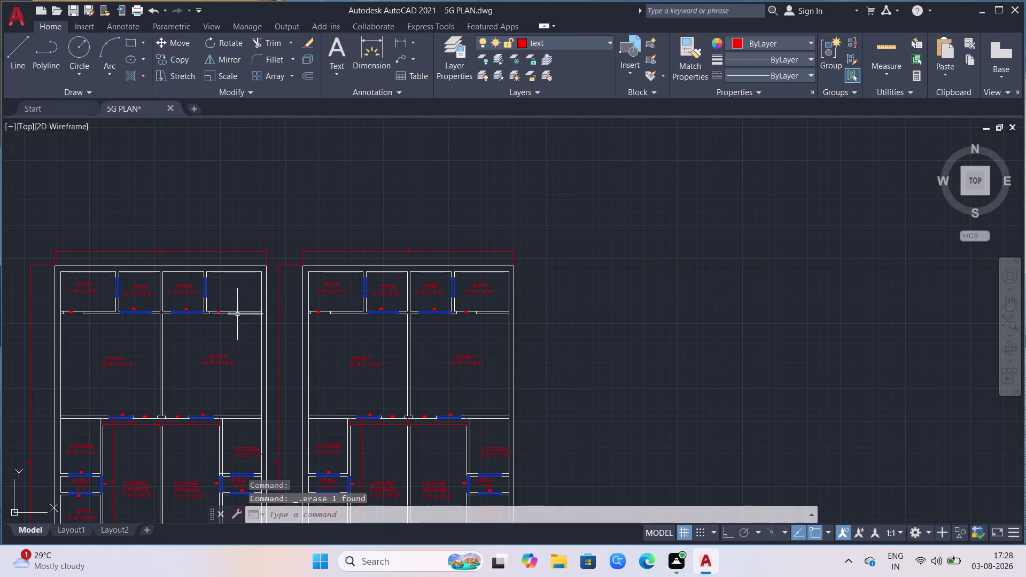
click(242, 293)
click(219, 332)
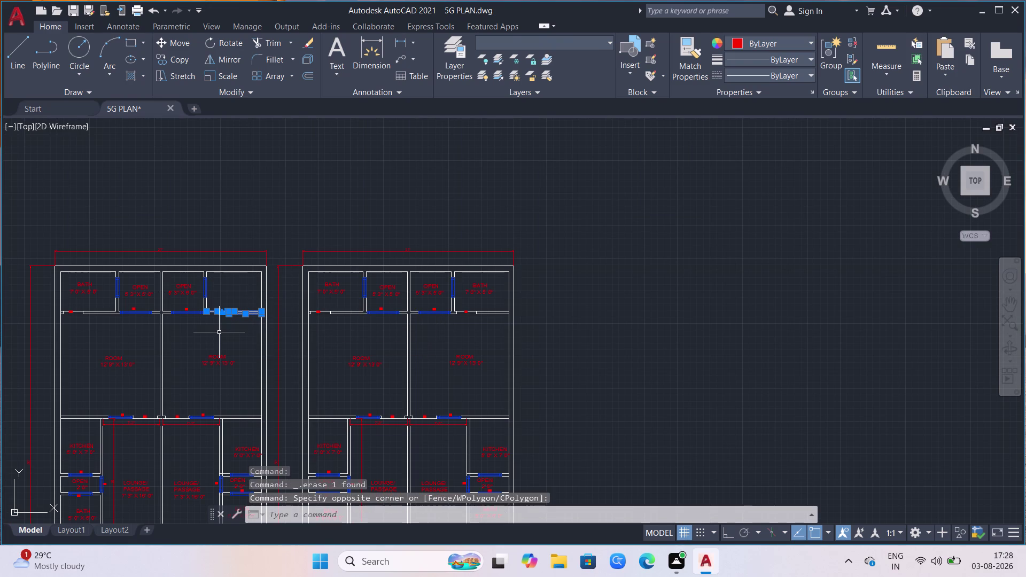
key(Delete)
Erase the OPEN label with its door, and the window below the room.
scroll(up, 3)
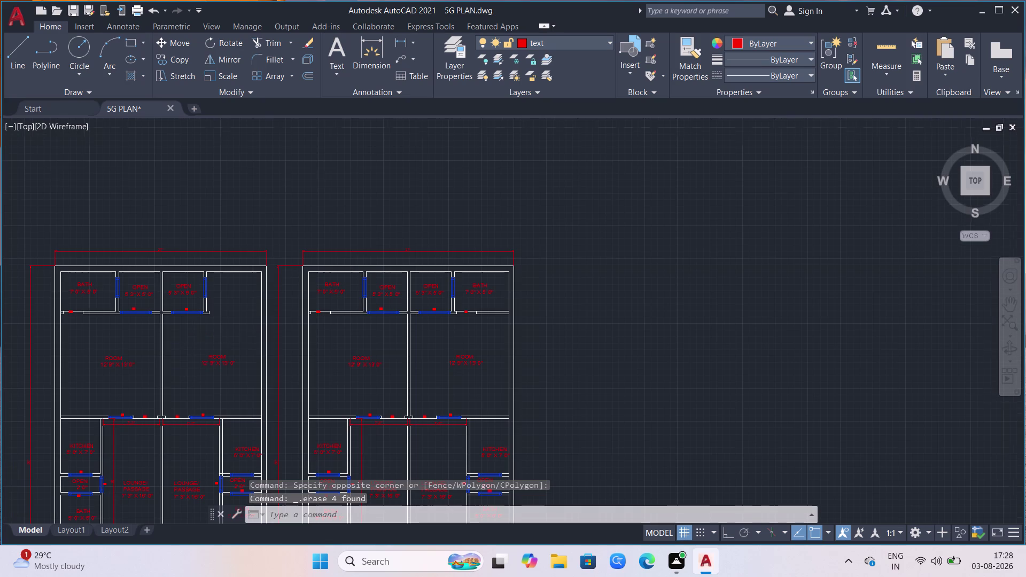
scroll(up, 3)
click(251, 243)
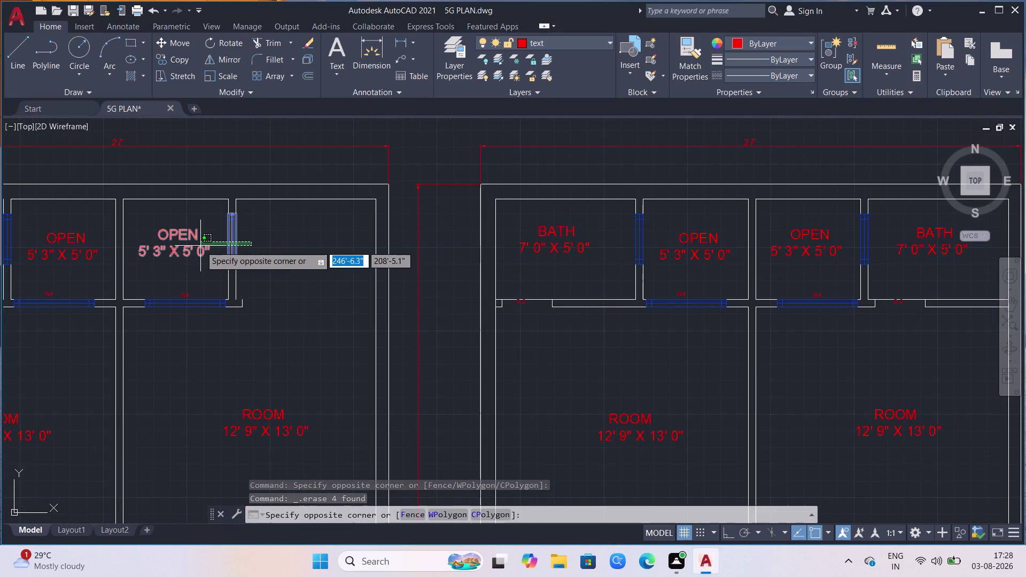
click(201, 246)
key(Delete)
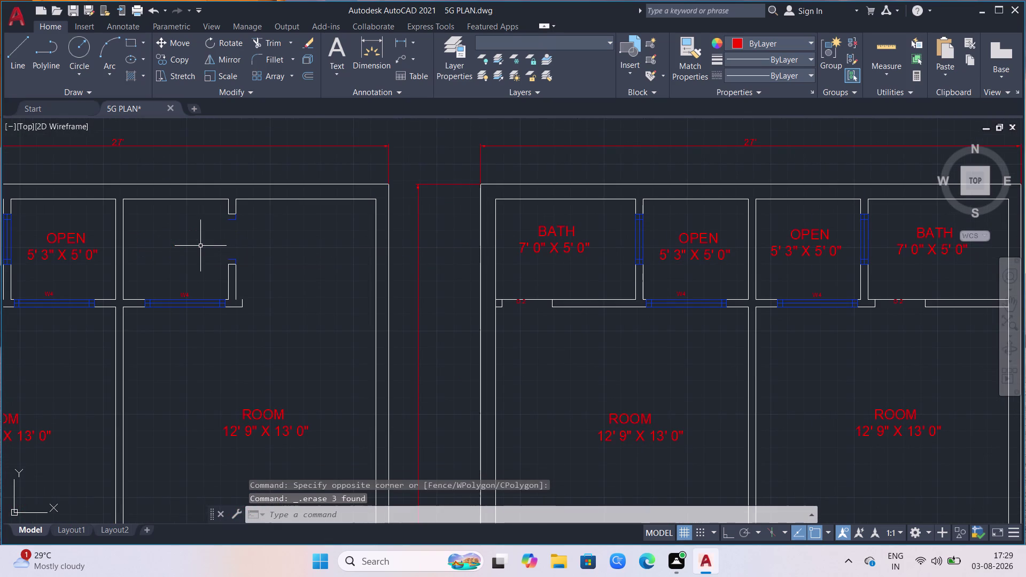
click(204, 252)
click(181, 335)
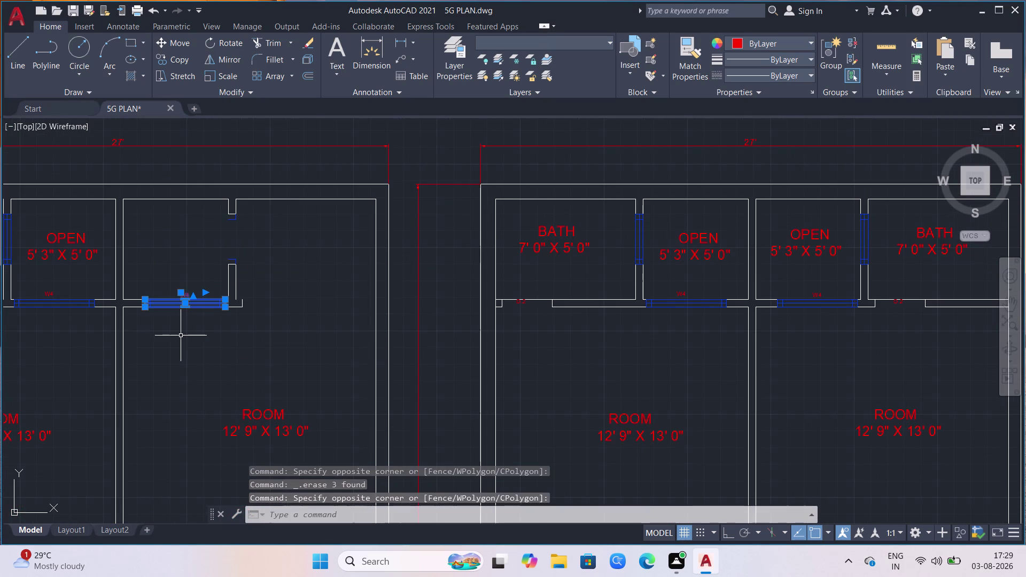
key(Delete)
Erase the leftover door pieces and the small blue remnant.
scroll(up, 3)
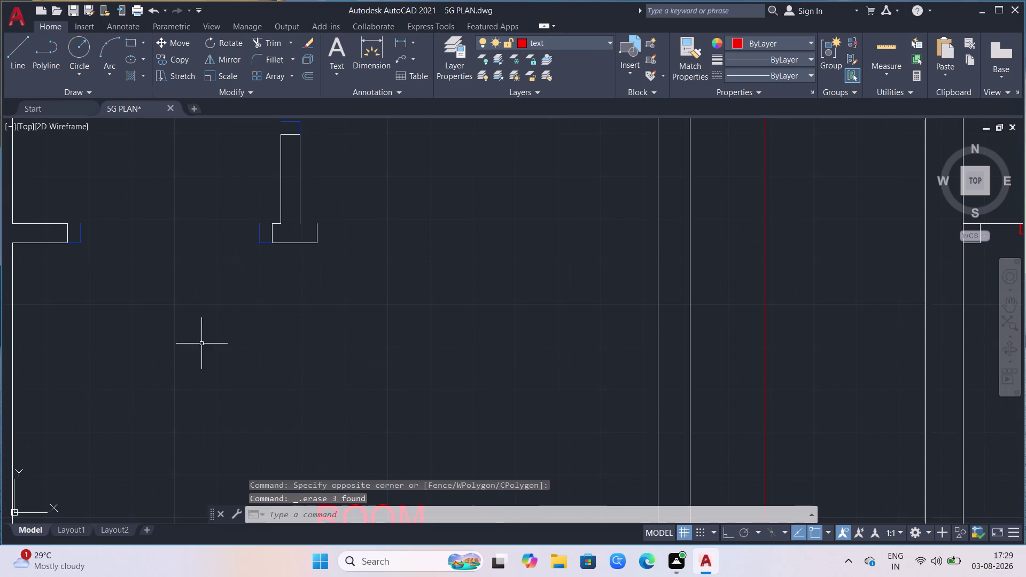
click(264, 236)
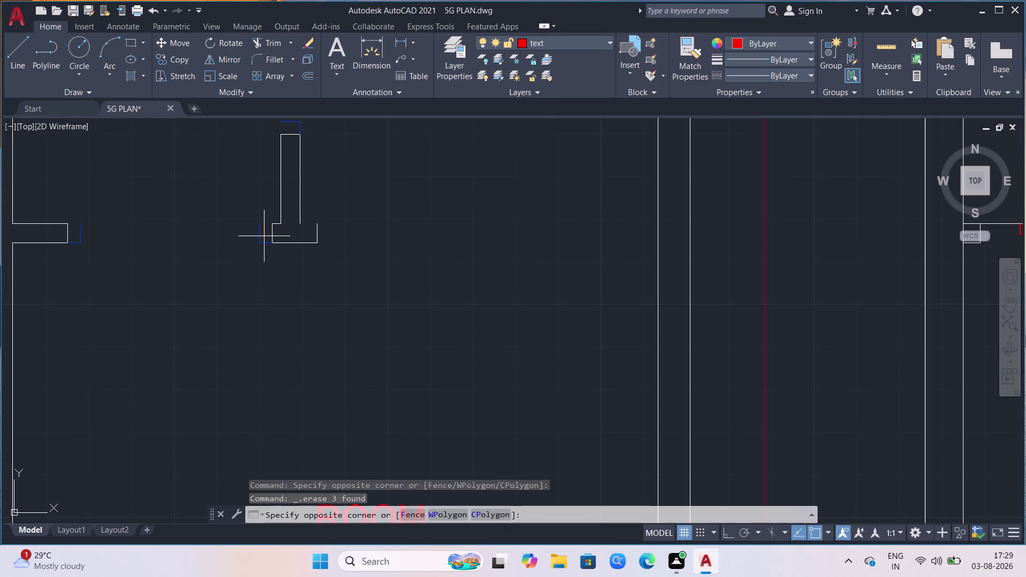
click(249, 252)
key(Delete)
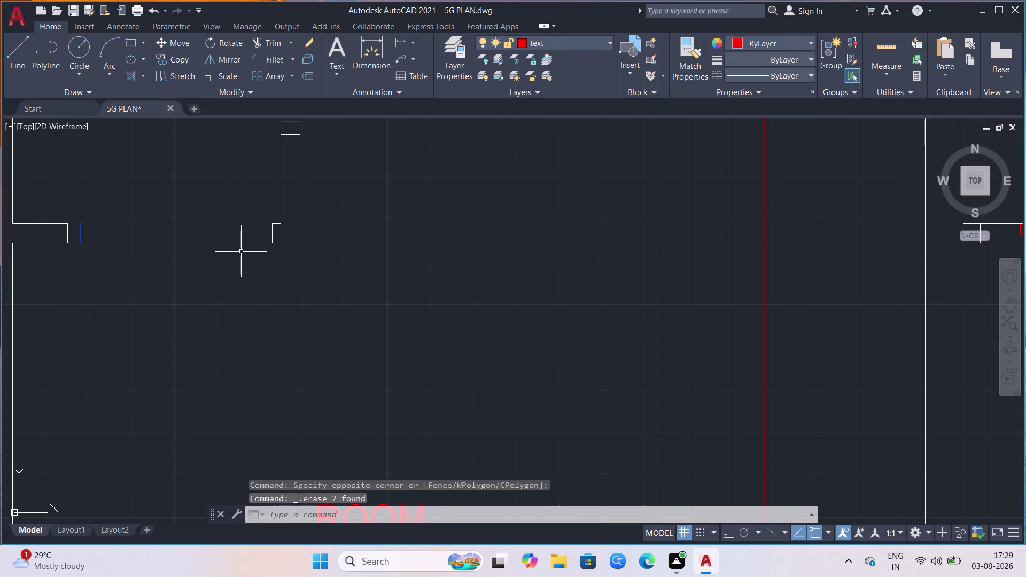
scroll(up, 3)
click(112, 213)
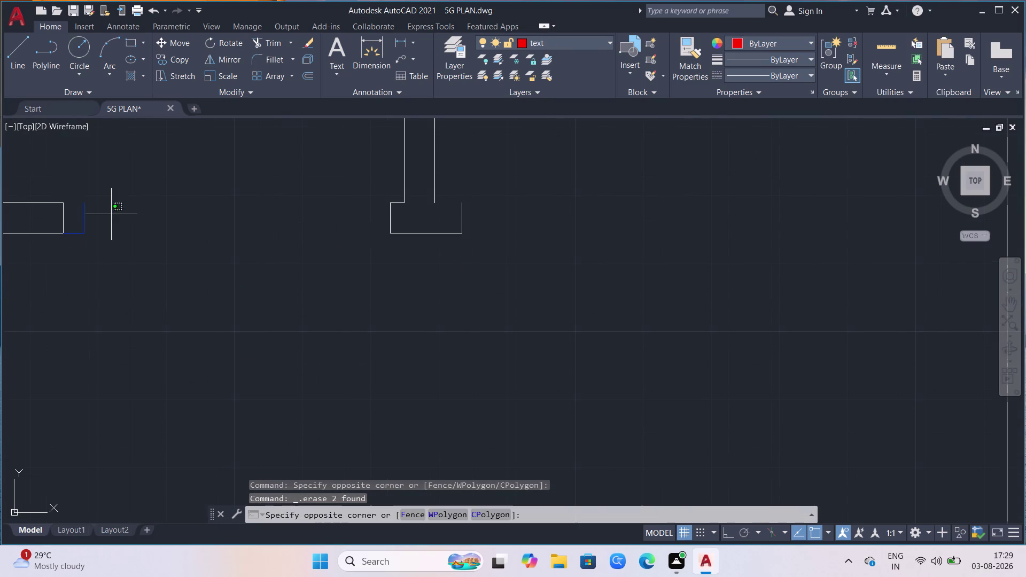
click(68, 254)
key(Delete)
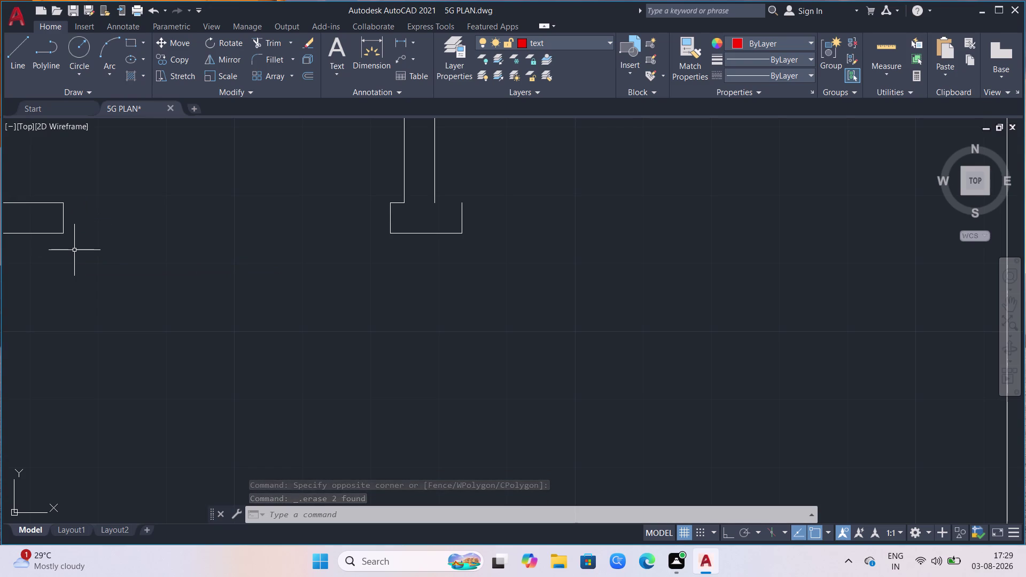
Erase the door piece above the wall stub and the remnant under the top notch.
scroll(down, 3)
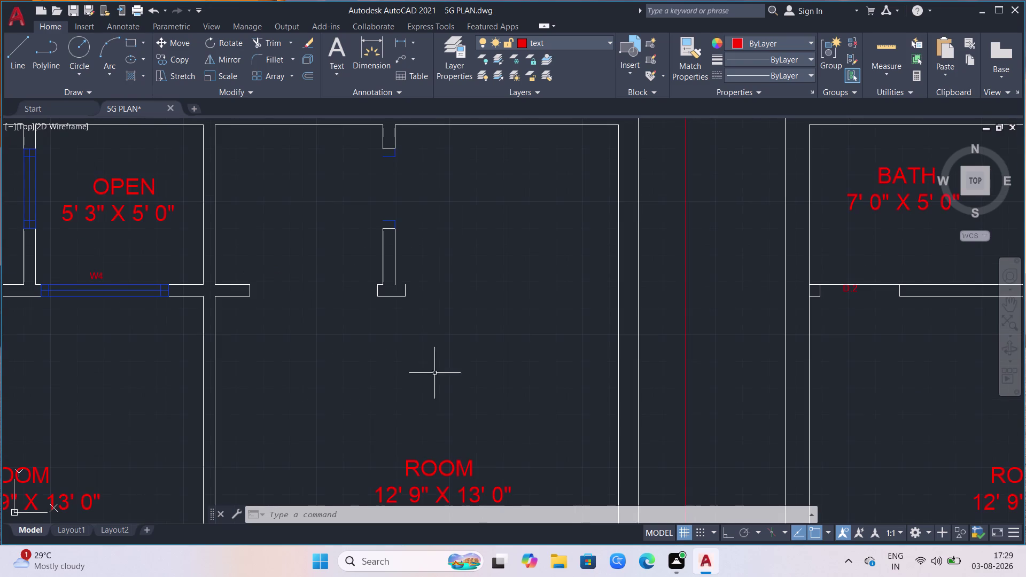
scroll(up, 3)
click(407, 215)
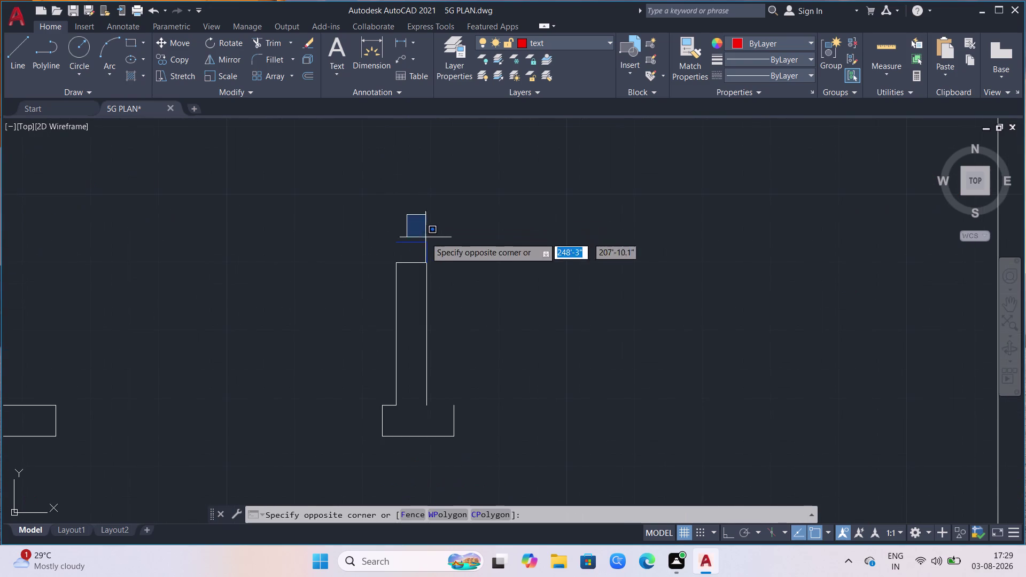
click(441, 252)
click(441, 251)
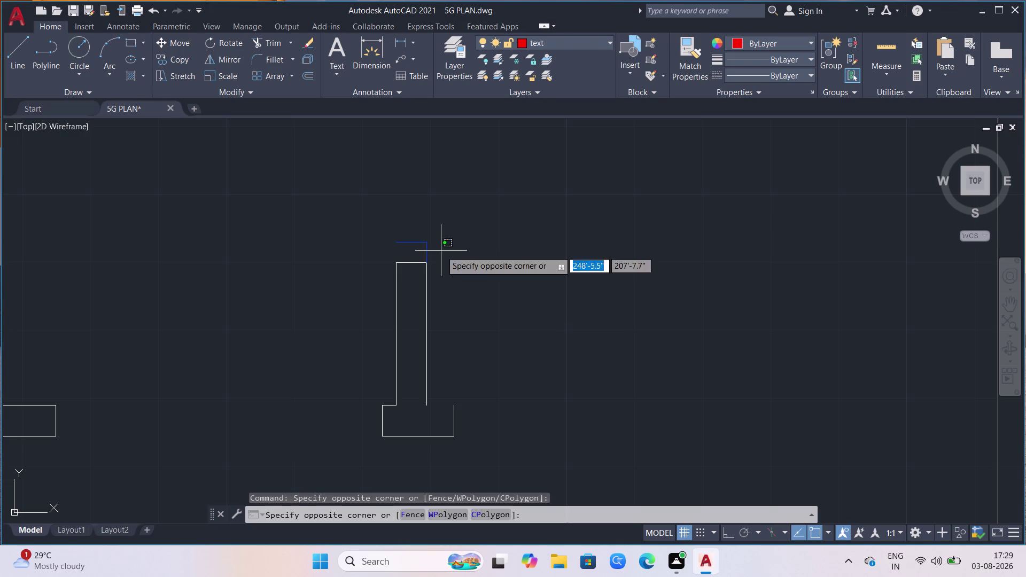
click(402, 228)
key(Delete)
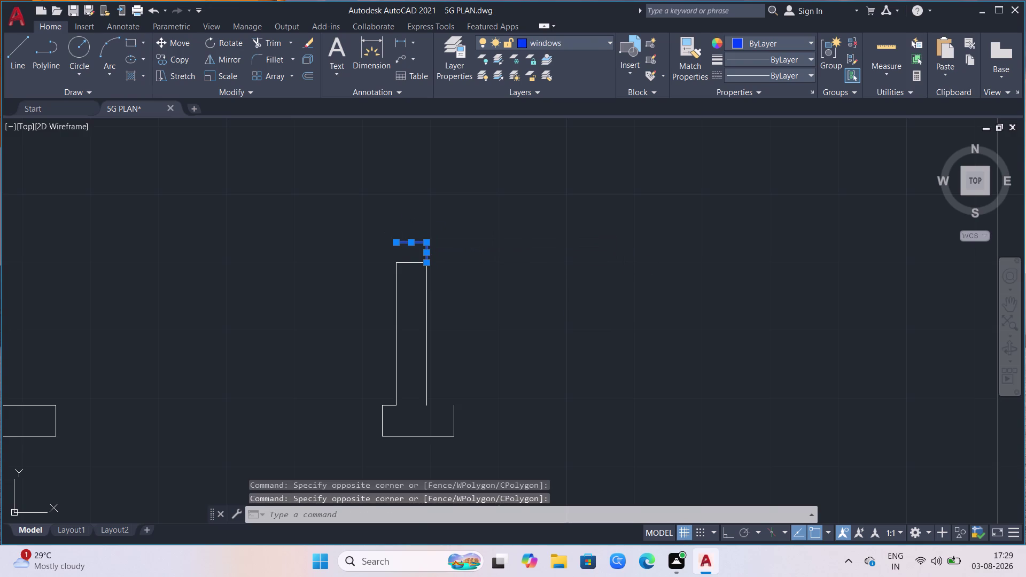
scroll(down, 3)
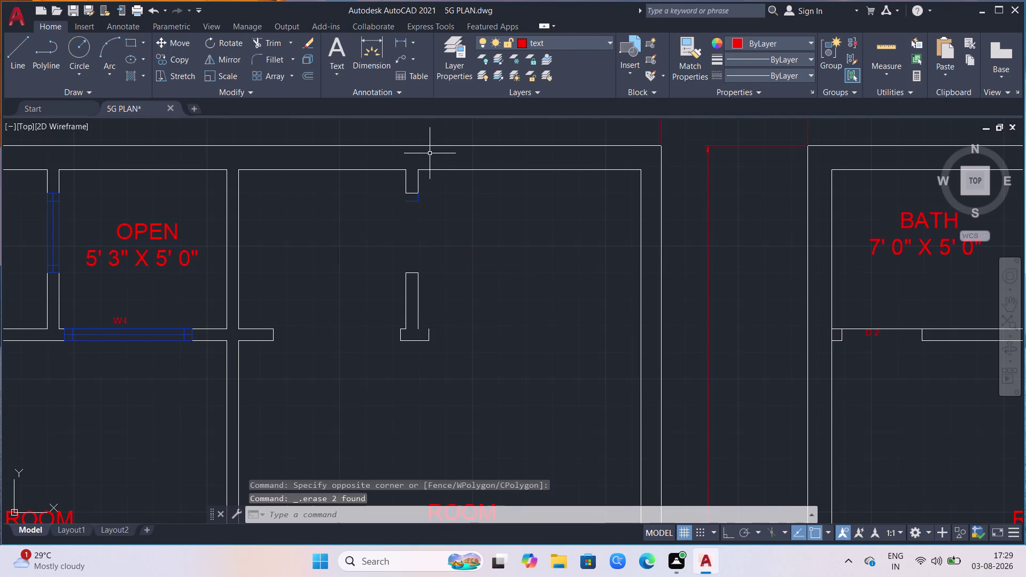
scroll(up, 3)
click(420, 227)
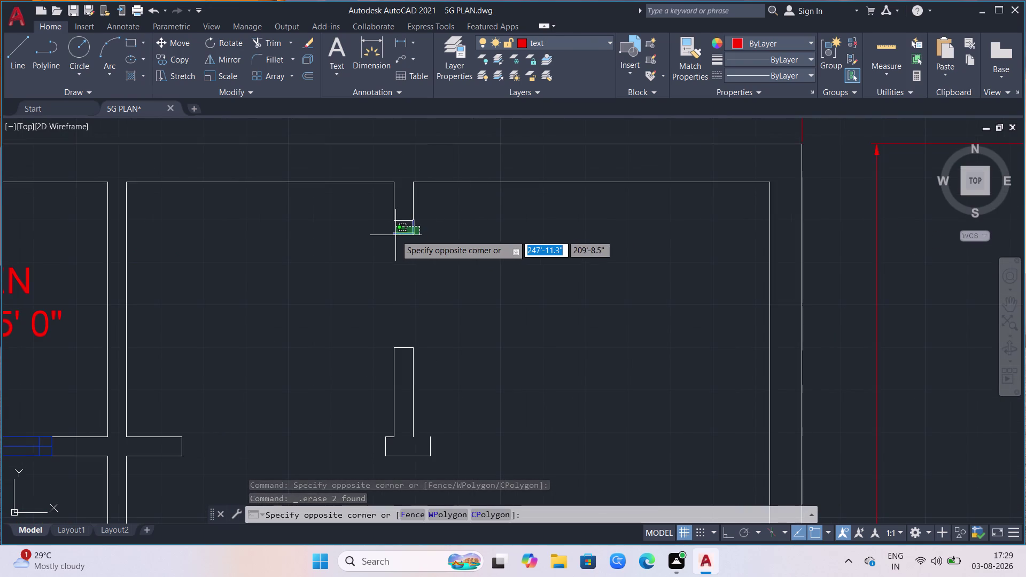
click(395, 235)
key(Delete)
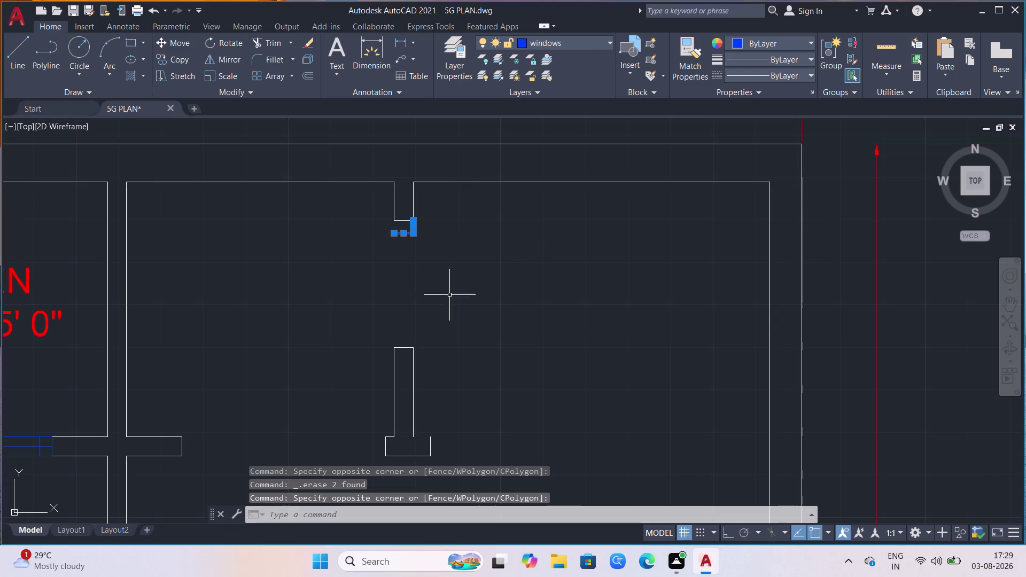
Erase the window in the lower wall and the window between bath and open.
scroll(down, 3)
scroll(down, 3)
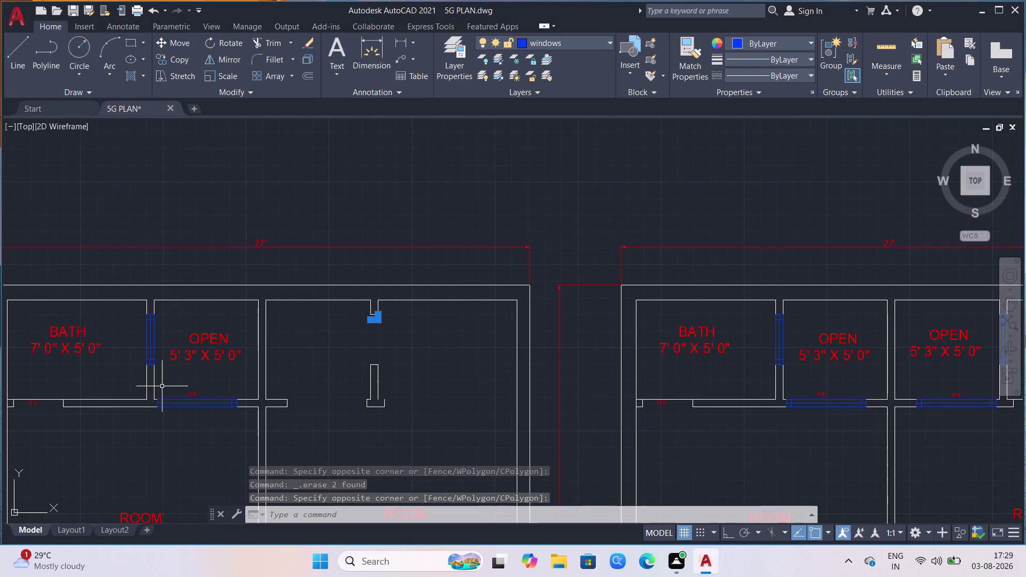
click(203, 380)
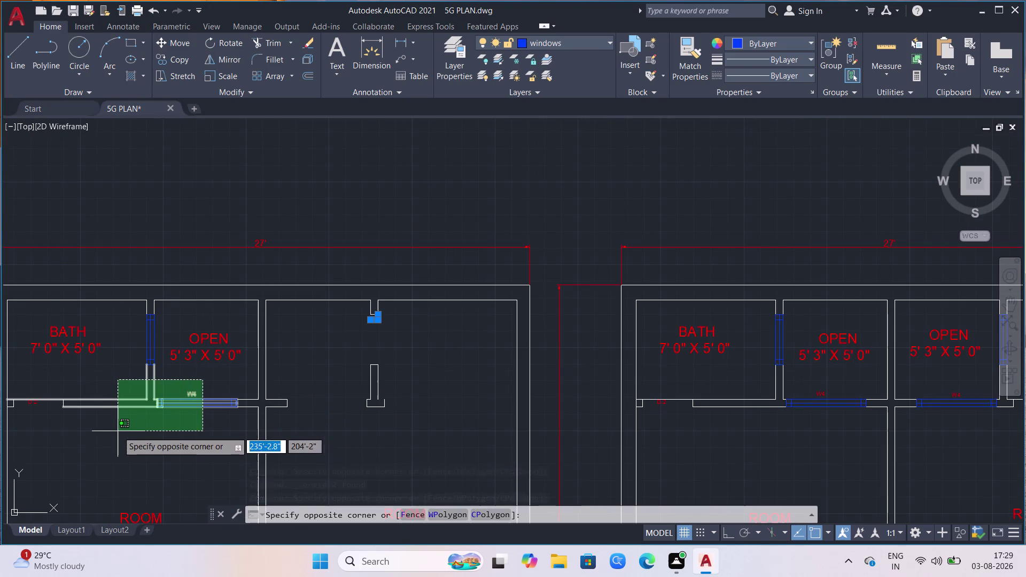
click(95, 429)
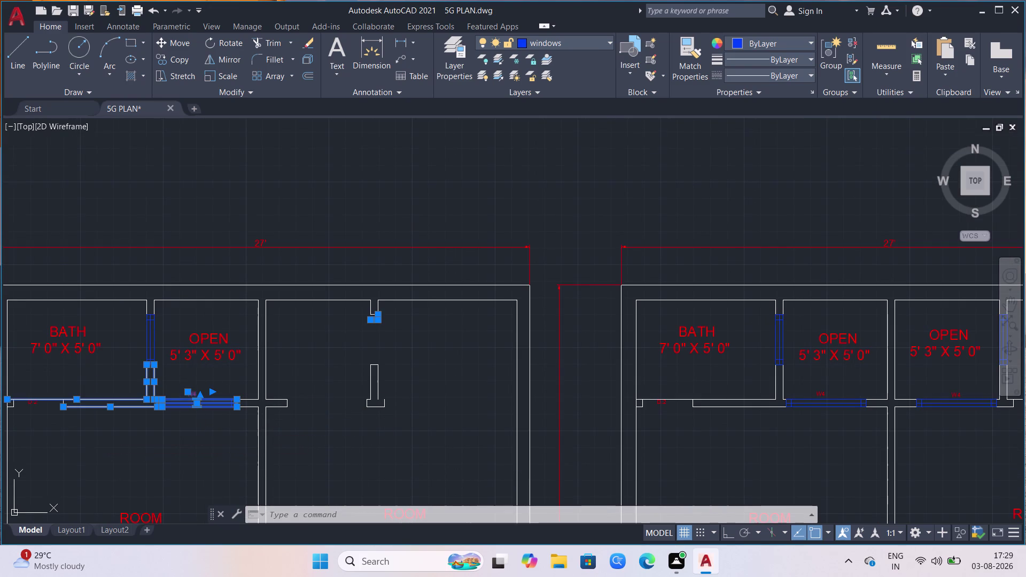
key(Delete)
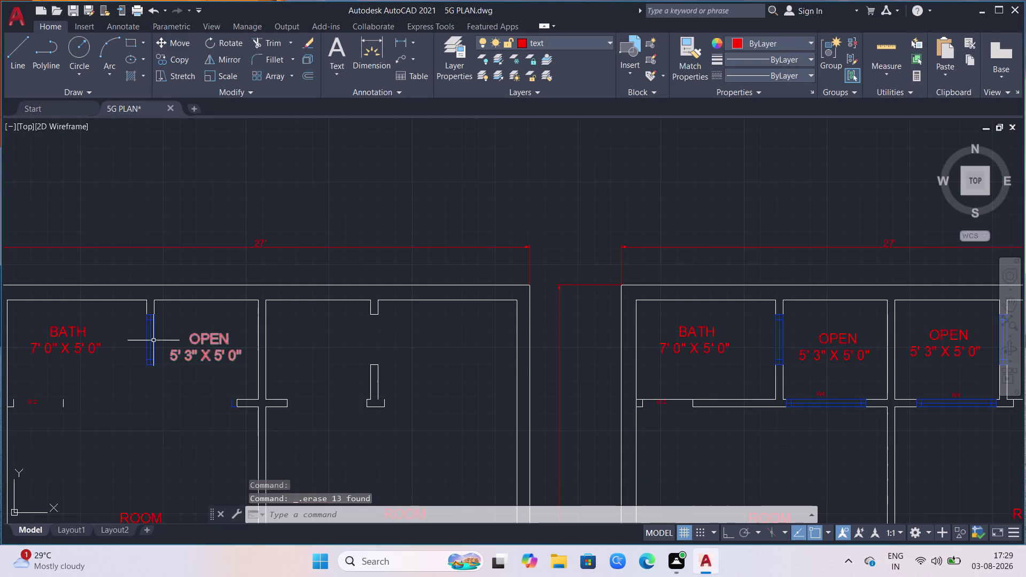
click(161, 345)
click(130, 355)
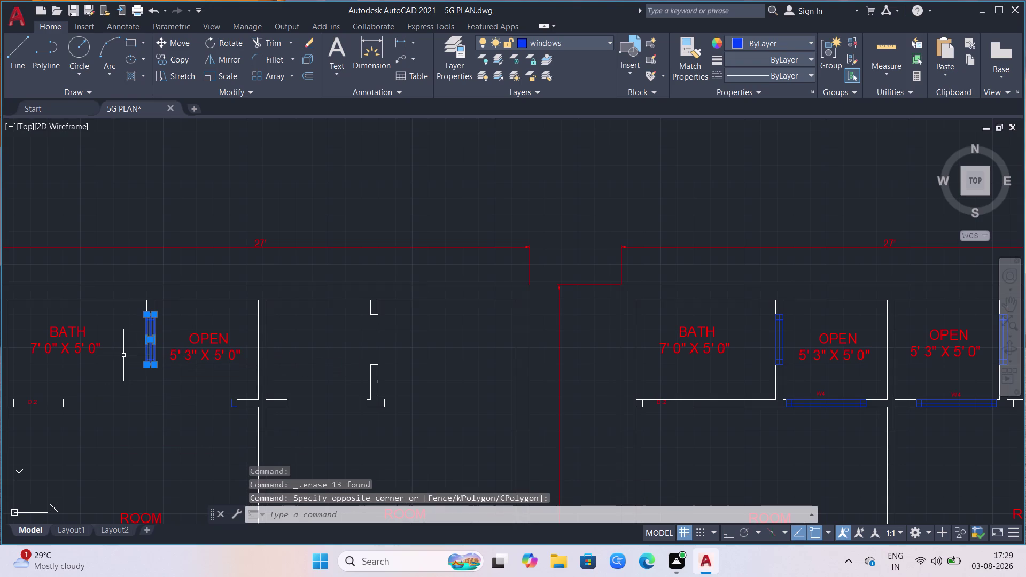
key(Delete)
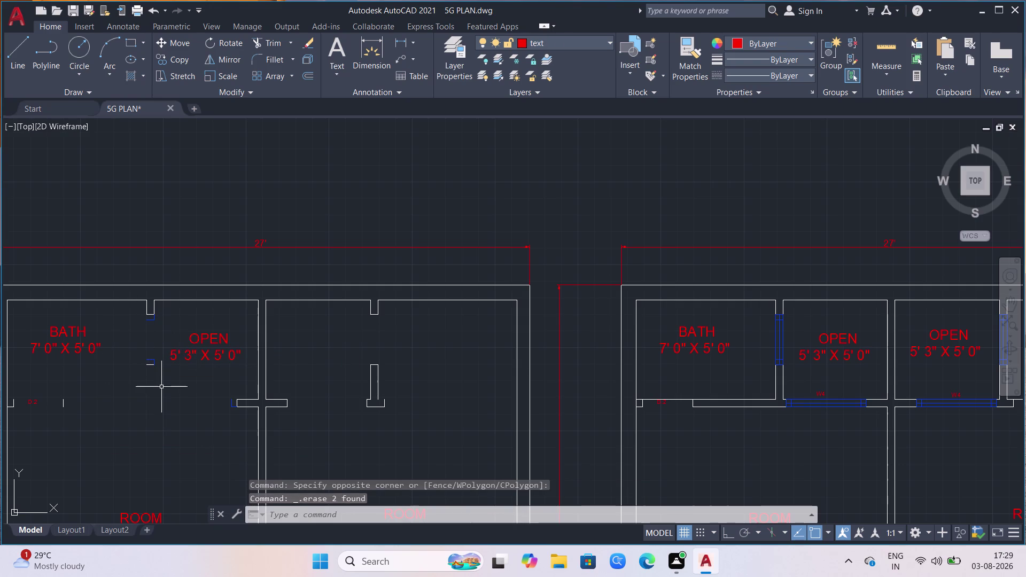
Erase the small remnants near the notch, bracket and wall junction together.
scroll(up, 3)
click(165, 347)
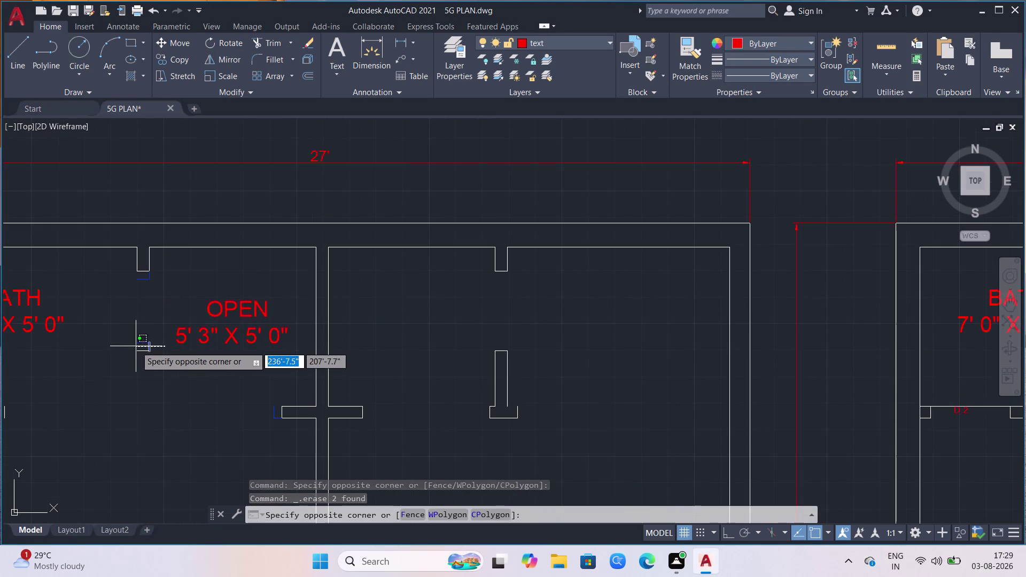
click(135, 346)
click(136, 346)
click(140, 336)
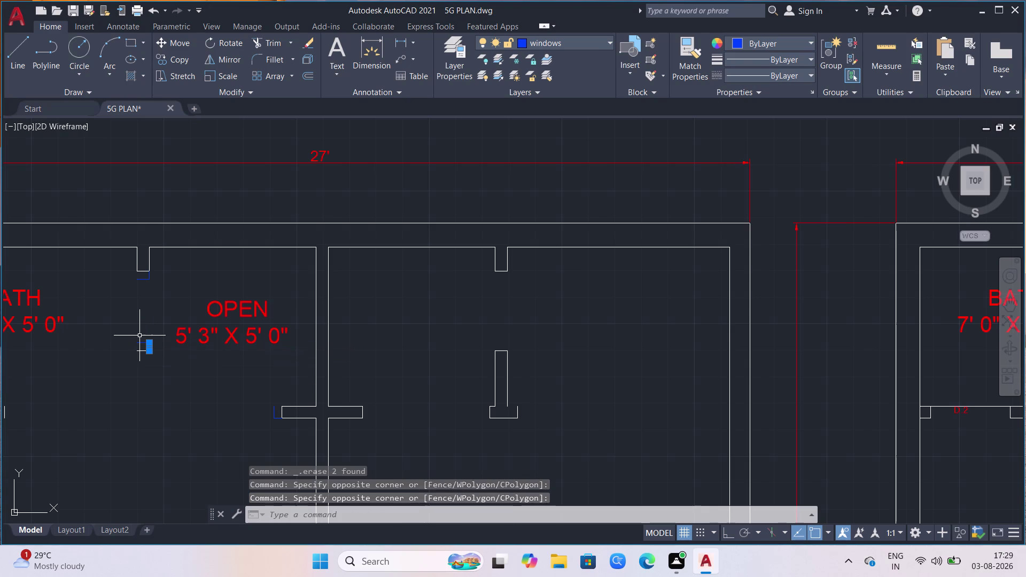
click(140, 335)
click(138, 344)
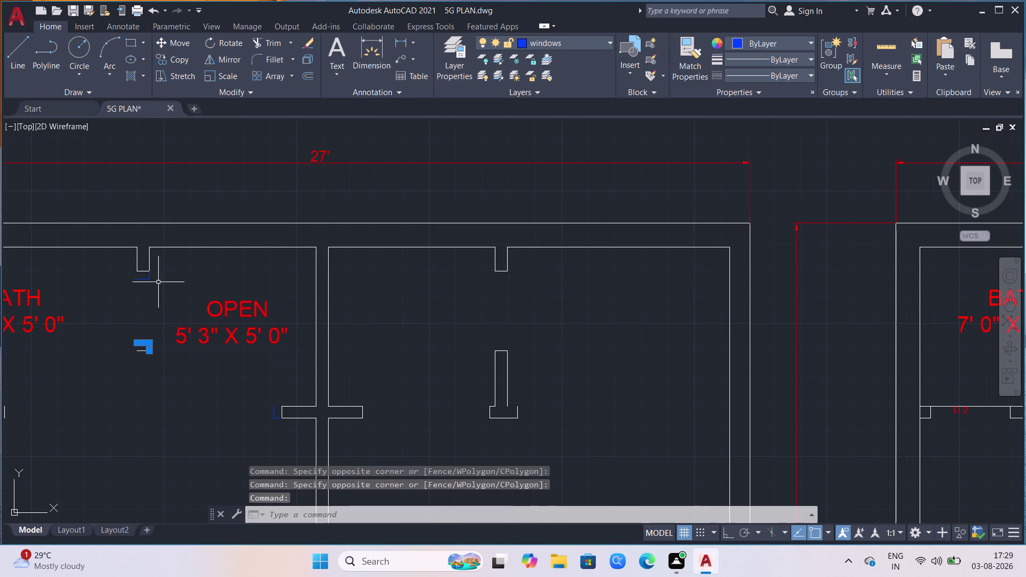
click(144, 281)
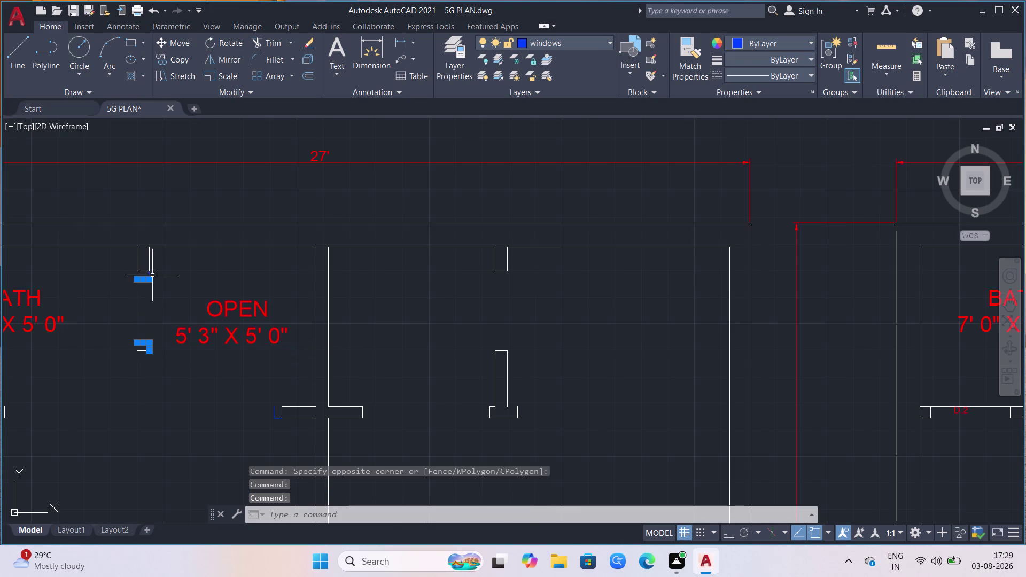
click(152, 274)
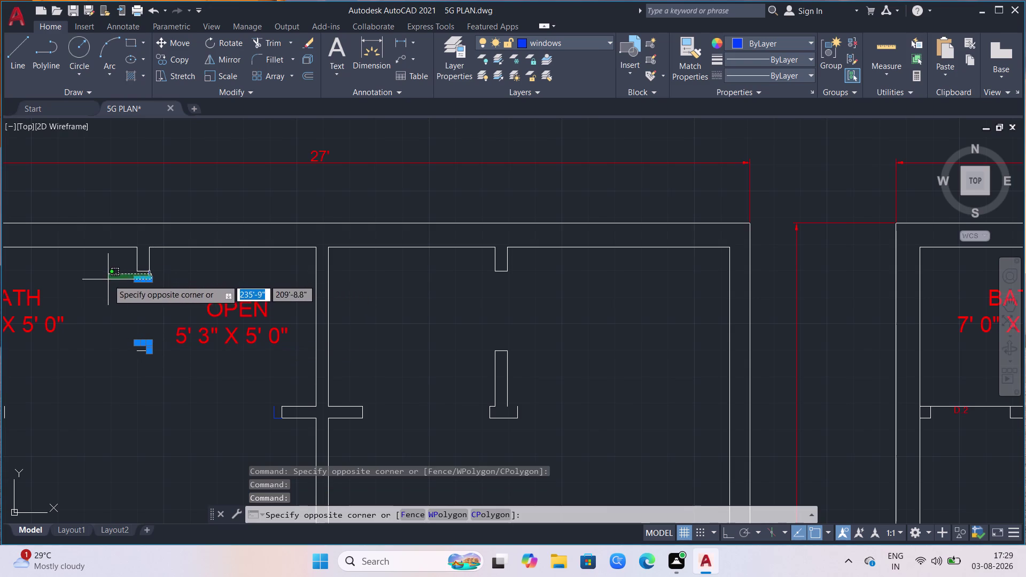
click(108, 280)
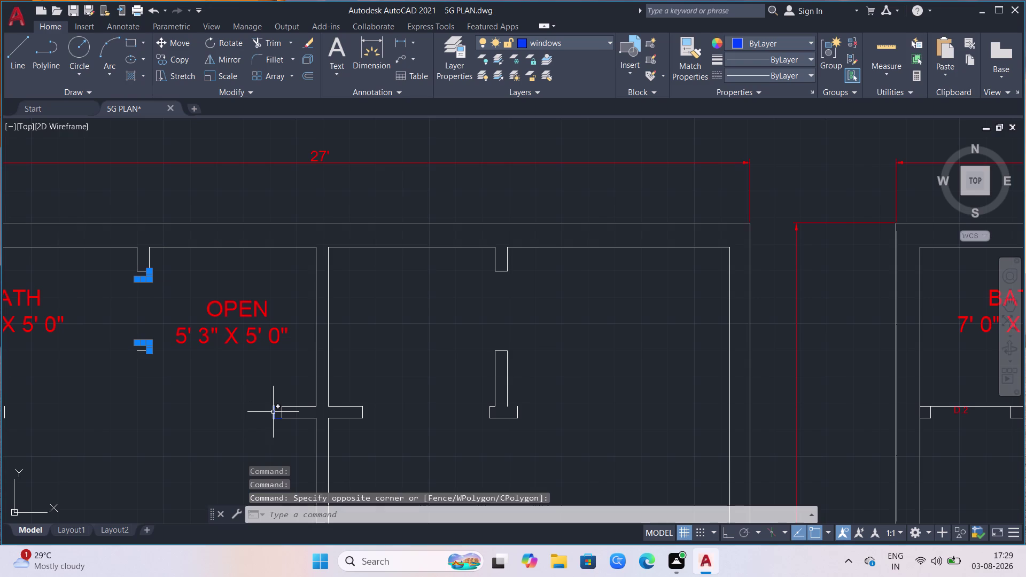
click(273, 413)
click(277, 418)
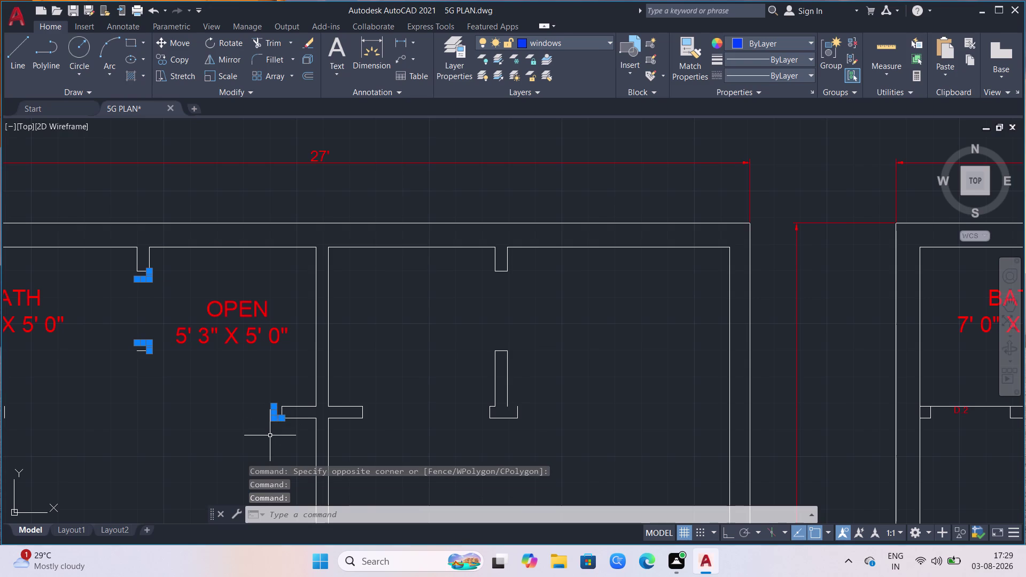
key(Delete)
Erase the last small leftover line and the OPEN room label.
scroll(down, 3)
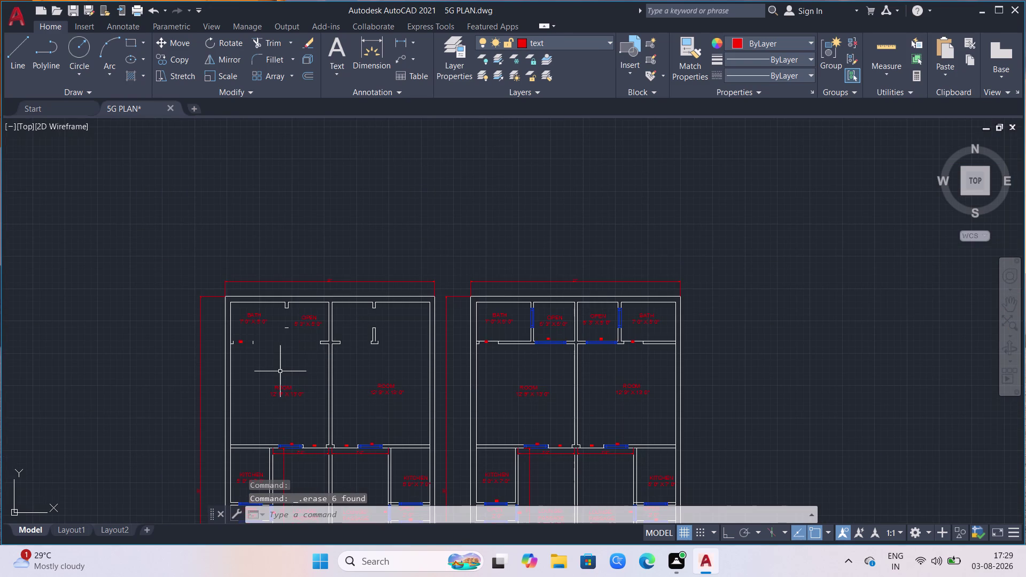
scroll(up, 3)
scroll(up, 3)
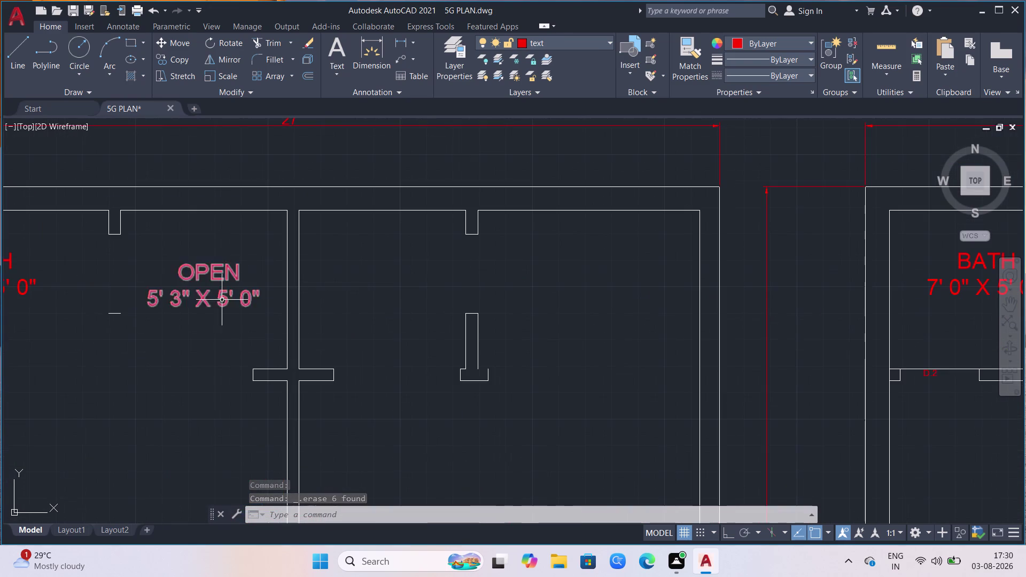
click(131, 303)
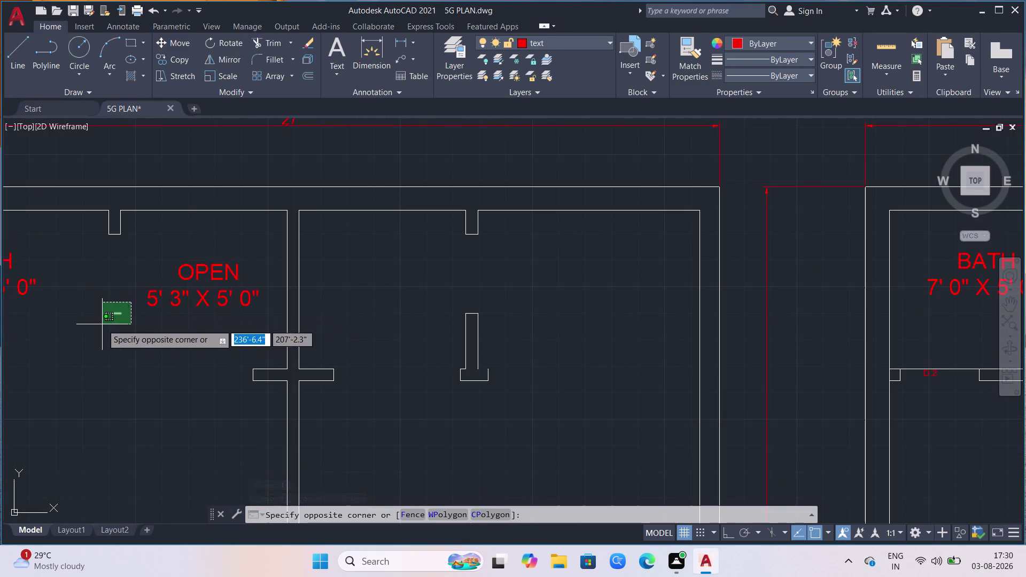
click(101, 325)
key(Delete)
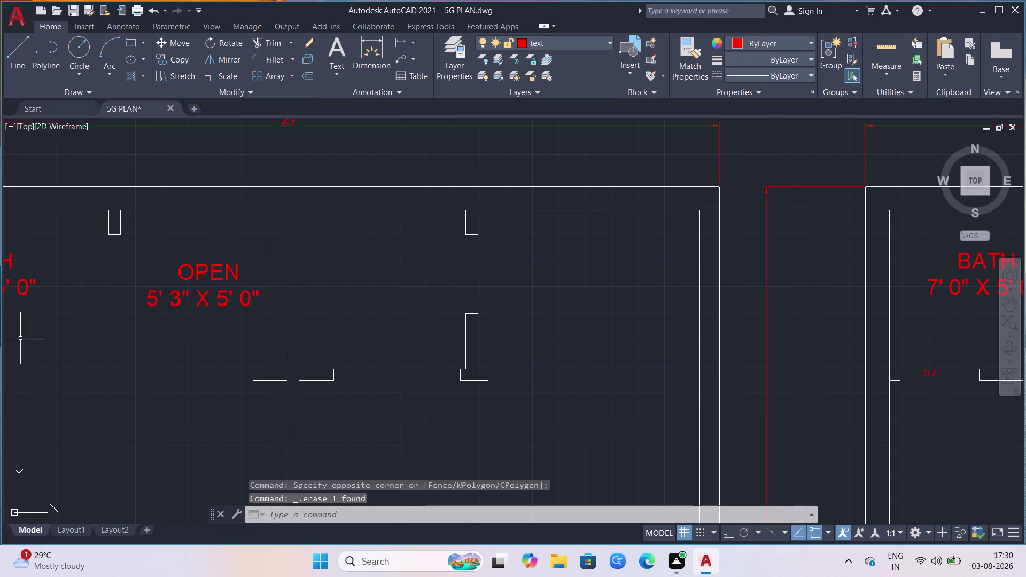
click(238, 305)
click(209, 287)
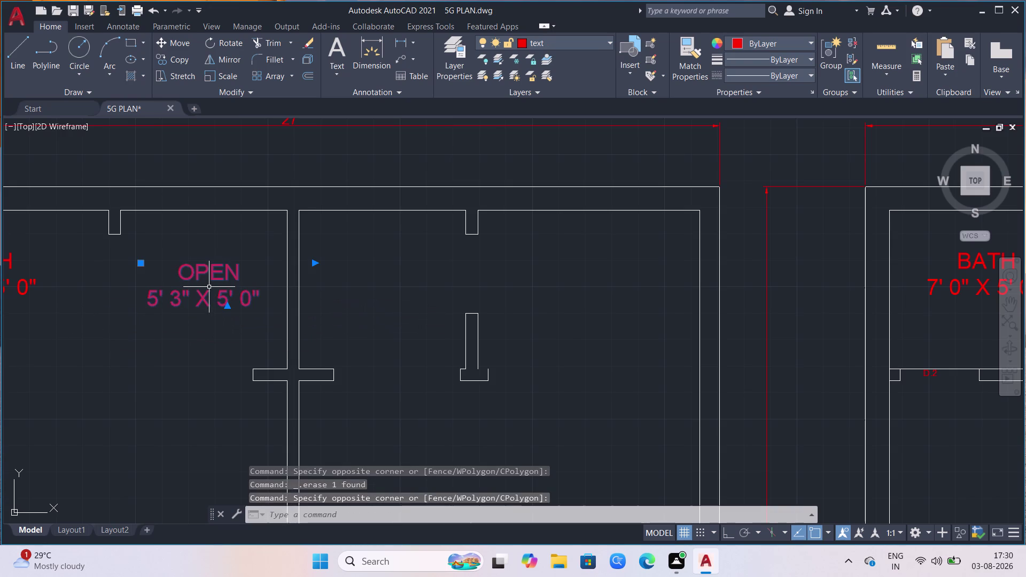
key(Delete)
Delete the left unit's BATH label and the leftover wall fragments beside it.
scroll(down, 3)
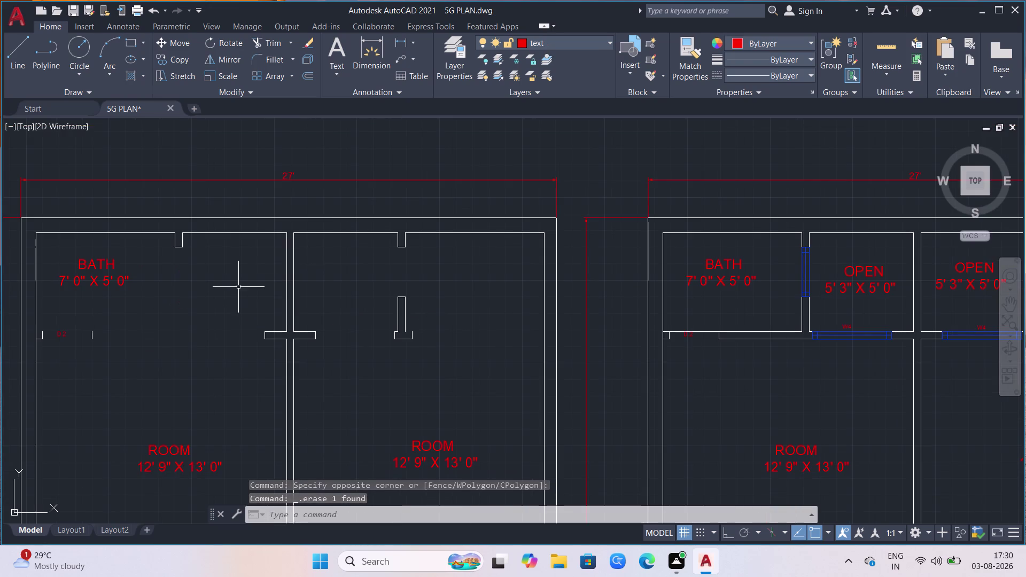
scroll(down, 3)
click(147, 293)
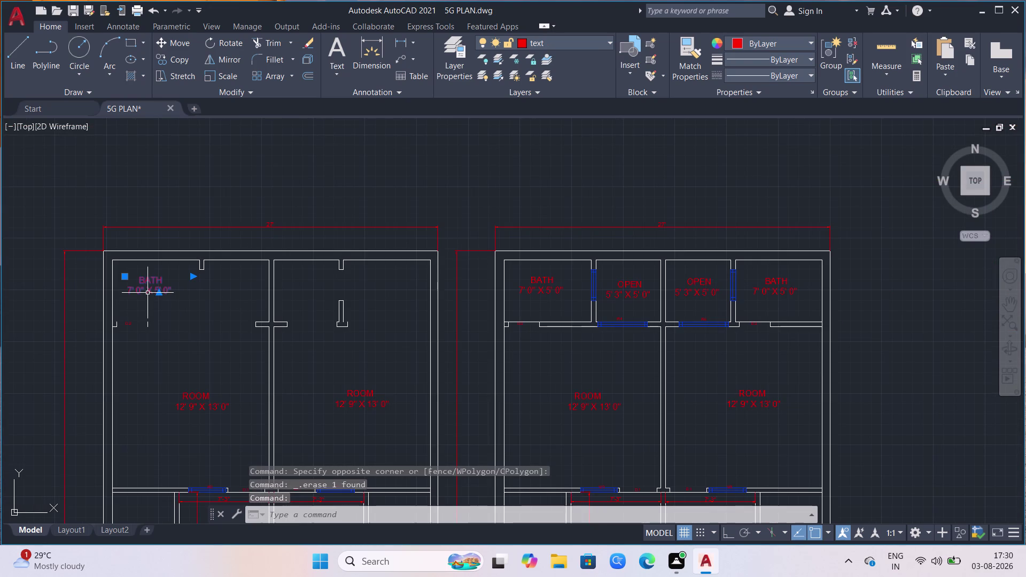
key(Delete)
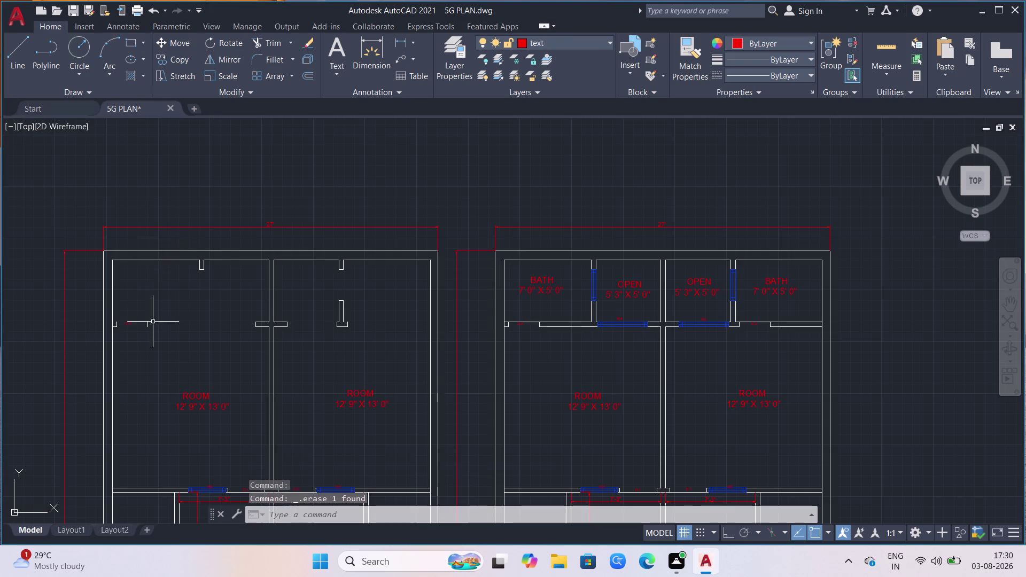
scroll(up, 3)
click(156, 210)
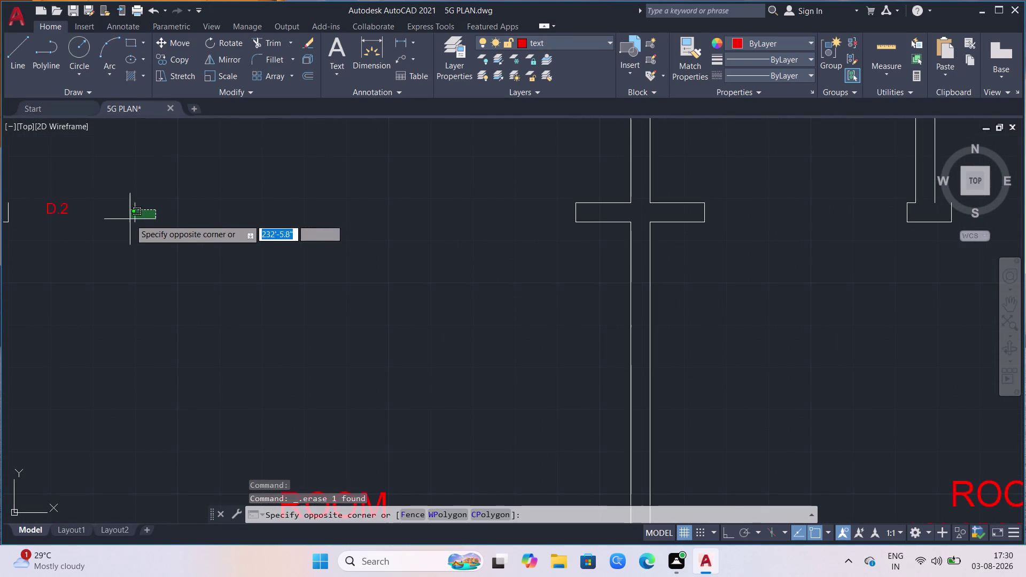
click(27, 222)
key(Delete)
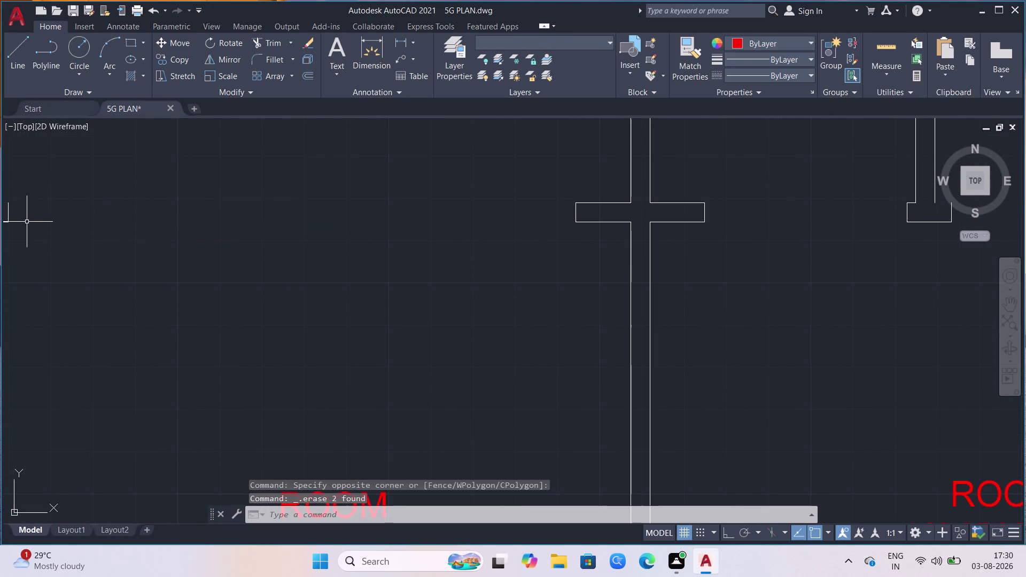
Erase the remaining small wall stub from the upper plan.
scroll(down, 3)
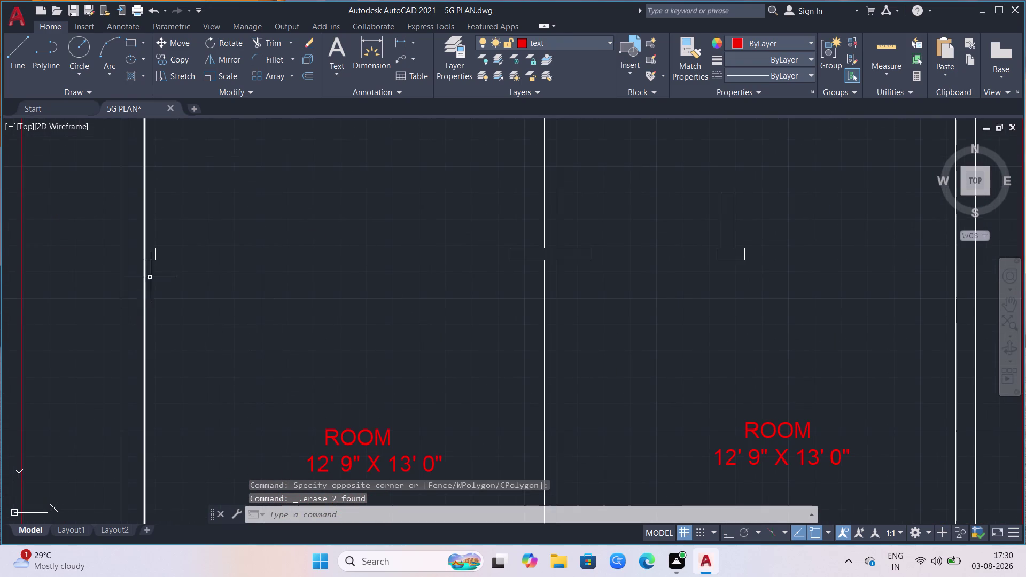
scroll(up, 3)
click(242, 237)
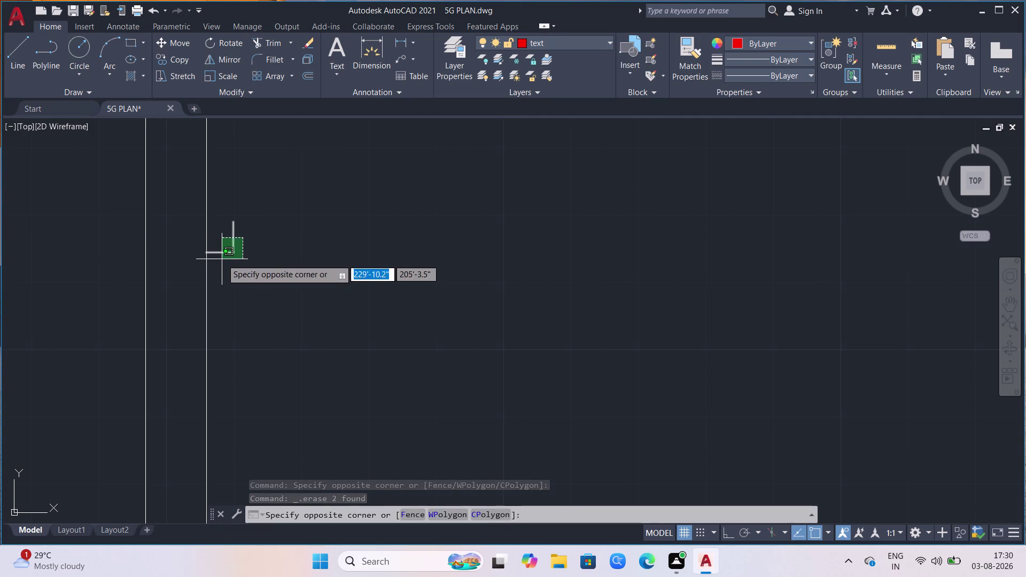
click(221, 259)
key(Delete)
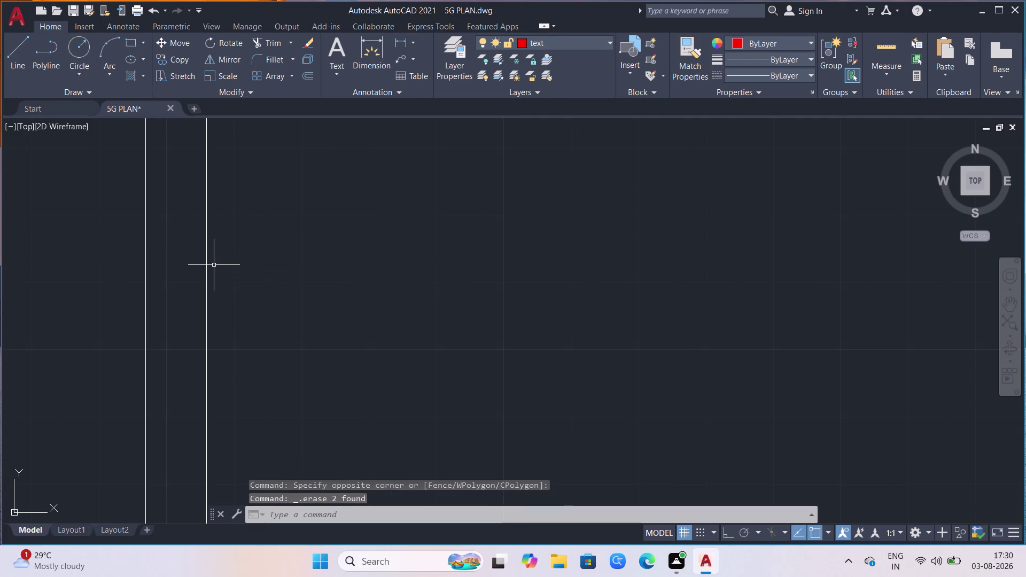
scroll(down, 3)
scroll(down, 3)
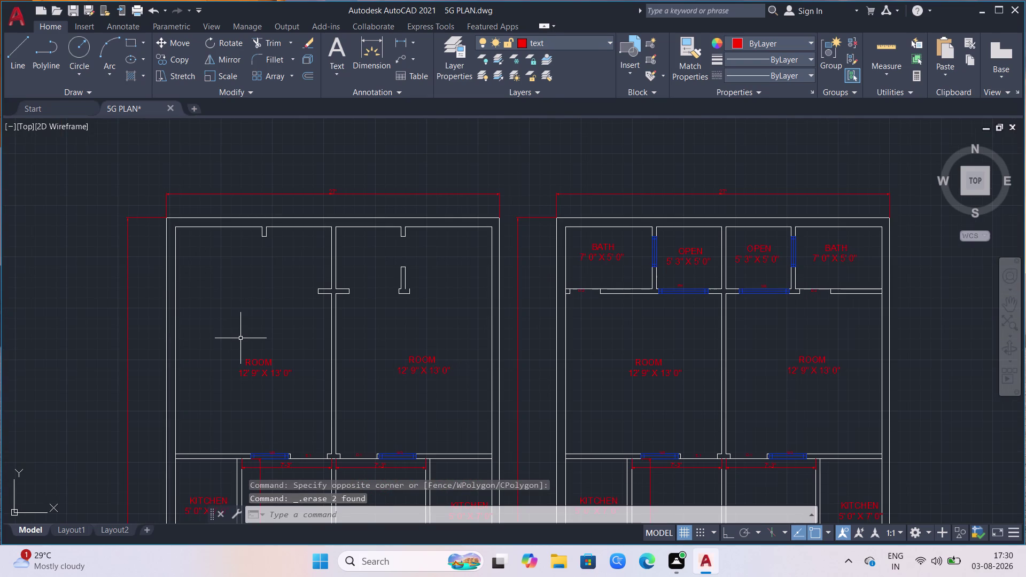
scroll(up, 3)
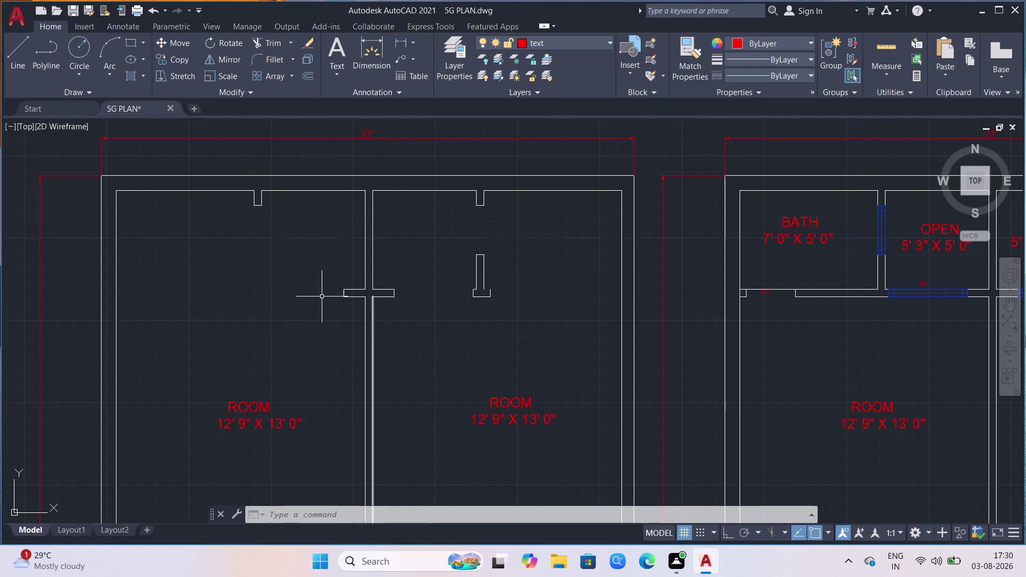
Abandon a first line attempt and make Walls the current layer.
click(13, 47)
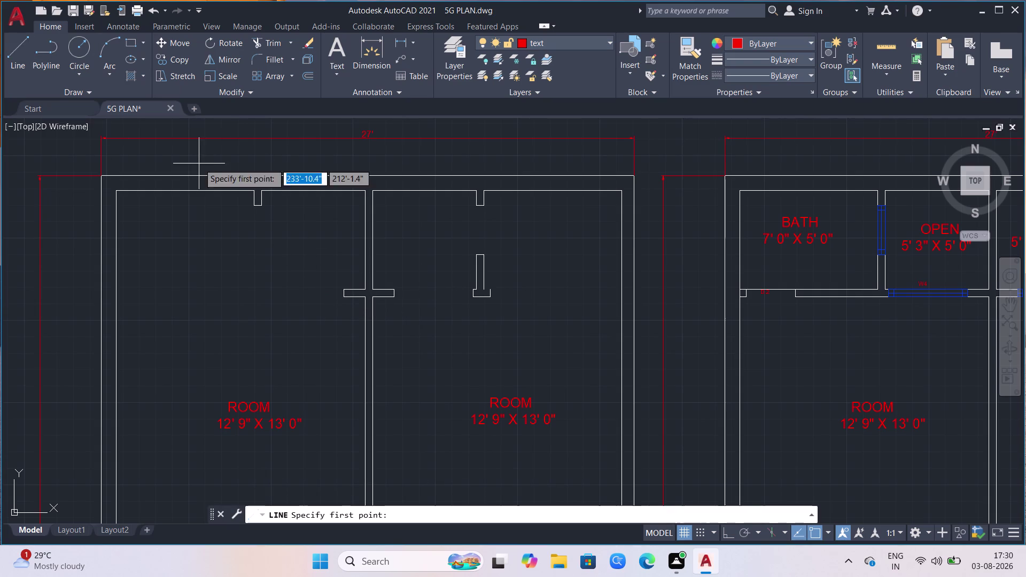
click(259, 208)
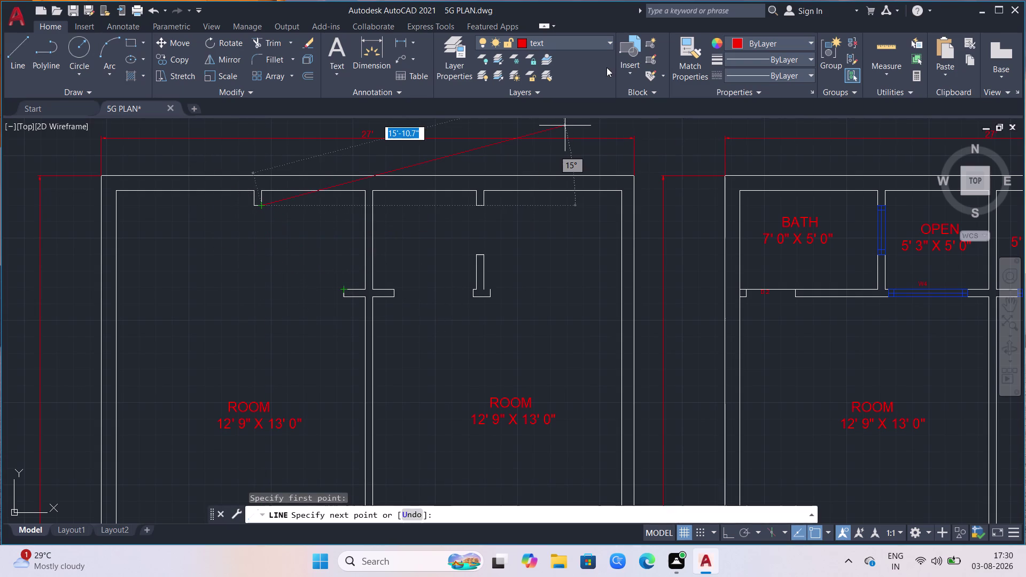
key(Escape)
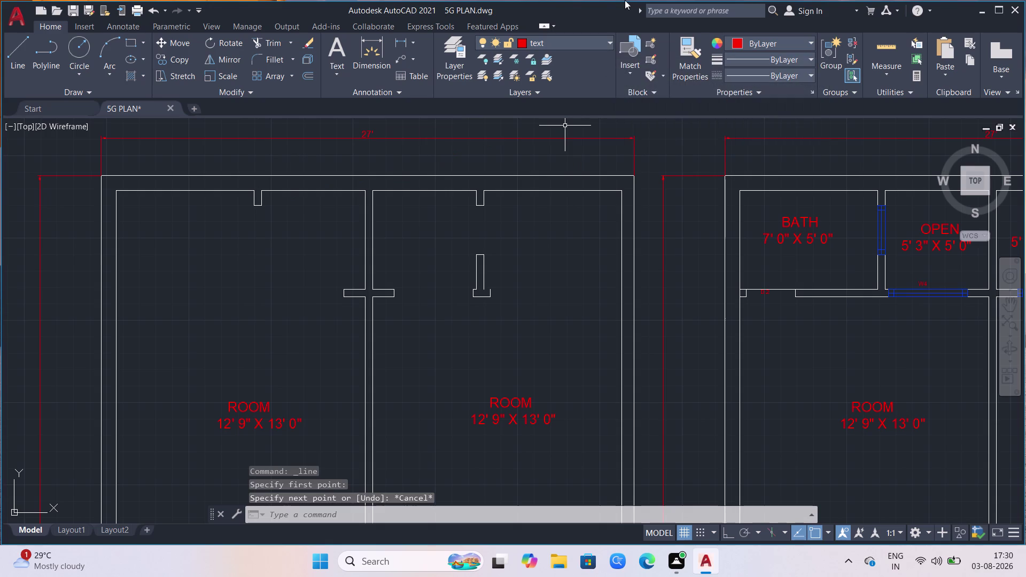
click(610, 44)
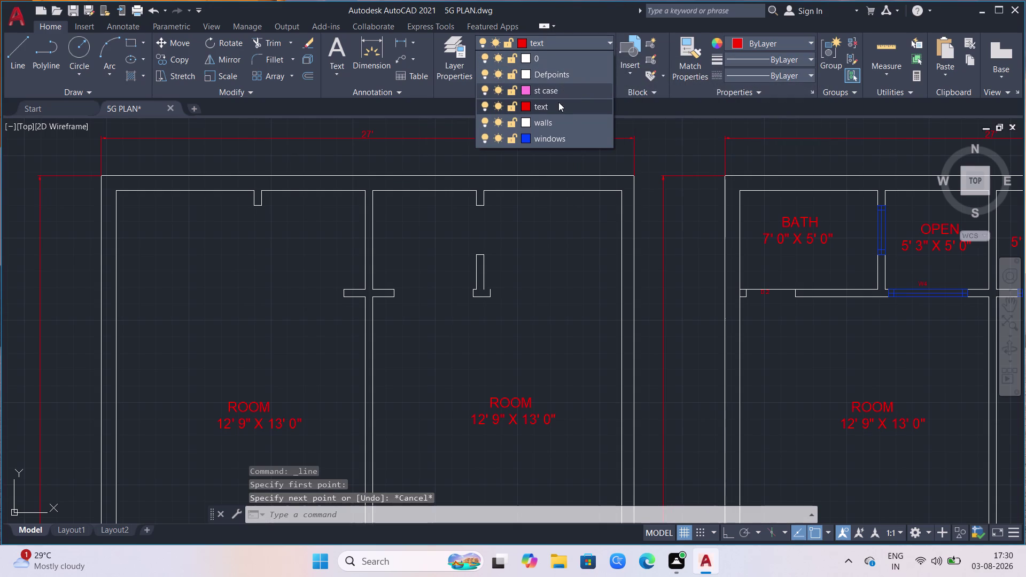
click(553, 116)
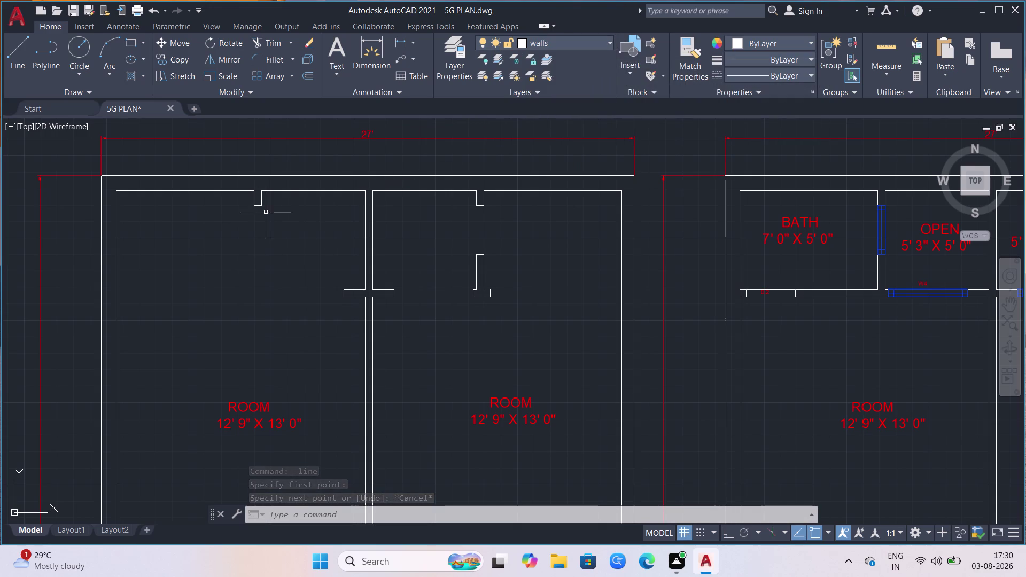
Draw a new wall from the top wall stub down and across to the partition.
click(24, 48)
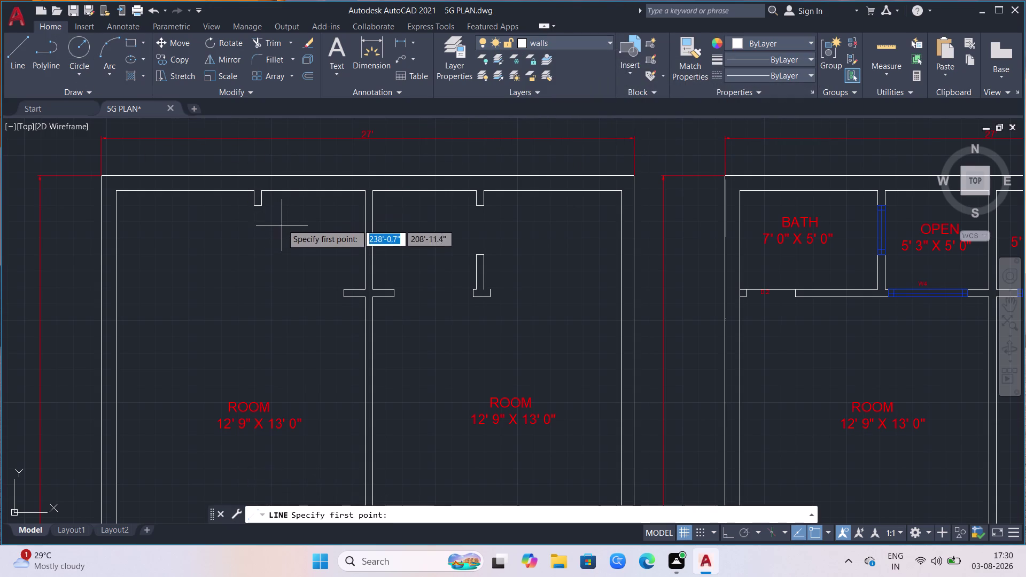
click(267, 207)
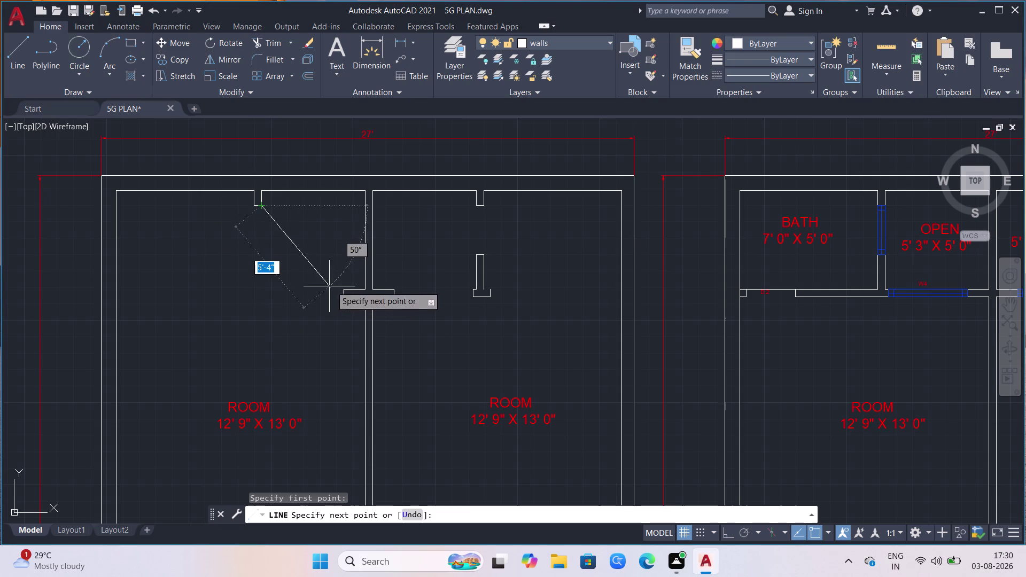
click(259, 290)
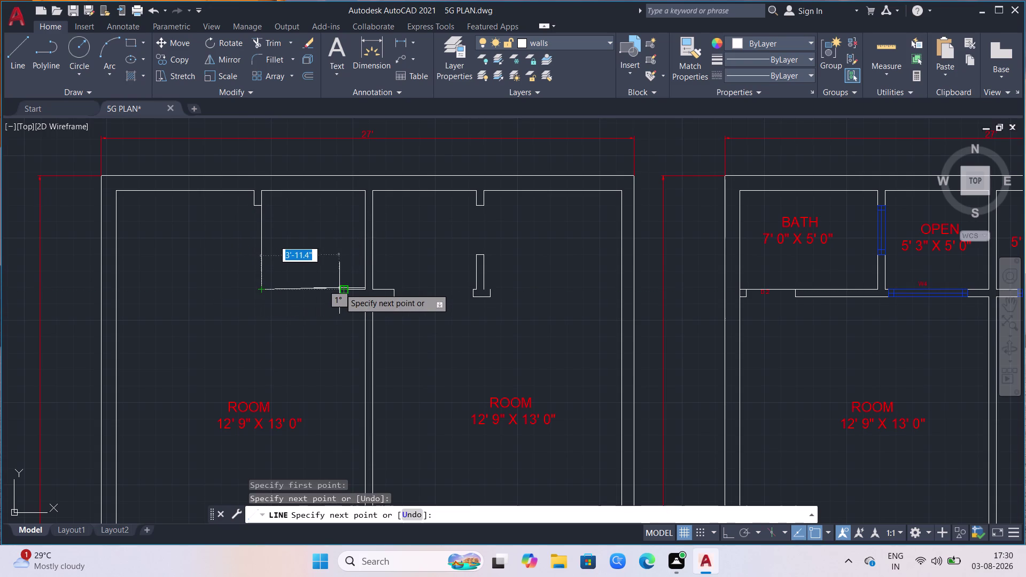
scroll(up, 3)
scroll(up, 3)
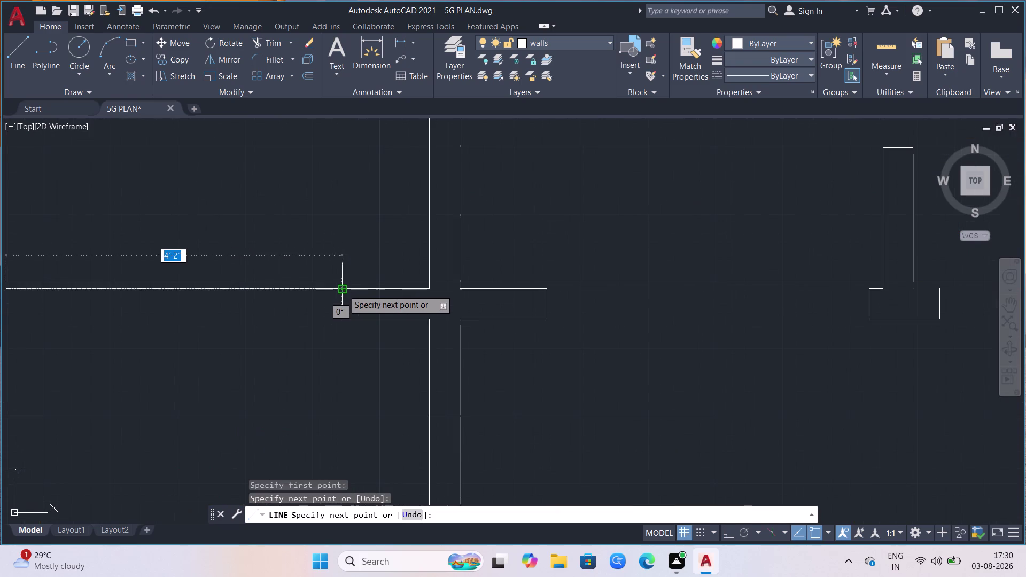
click(342, 293)
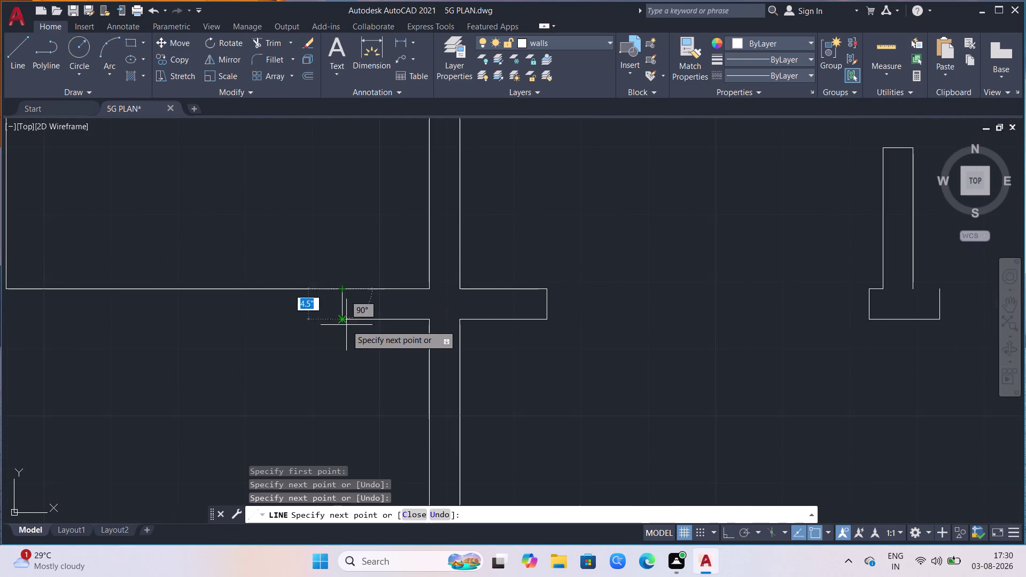
click(341, 318)
Finish that wall with a corner and a run back up to the top wall.
scroll(down, 3)
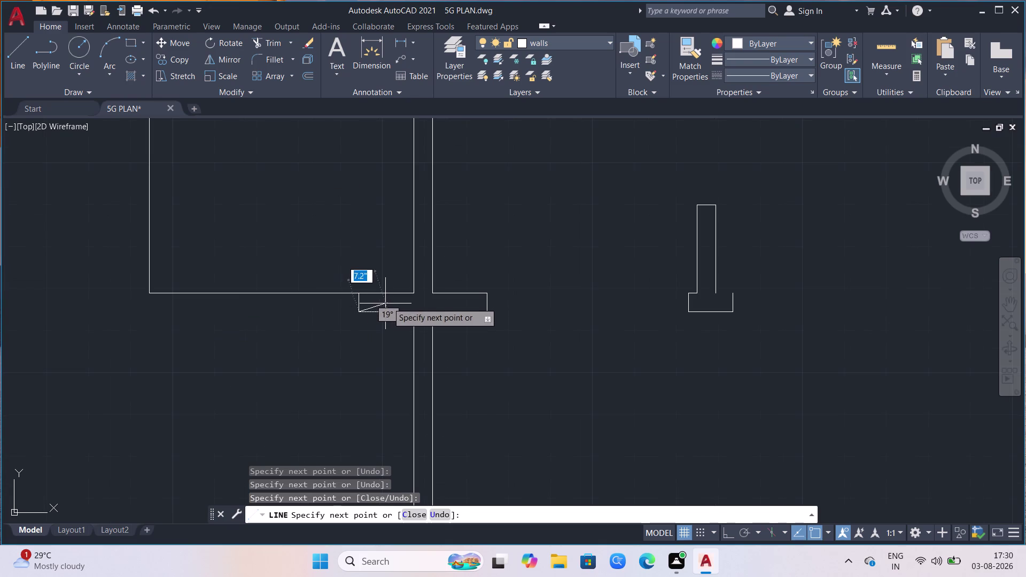
scroll(down, 3)
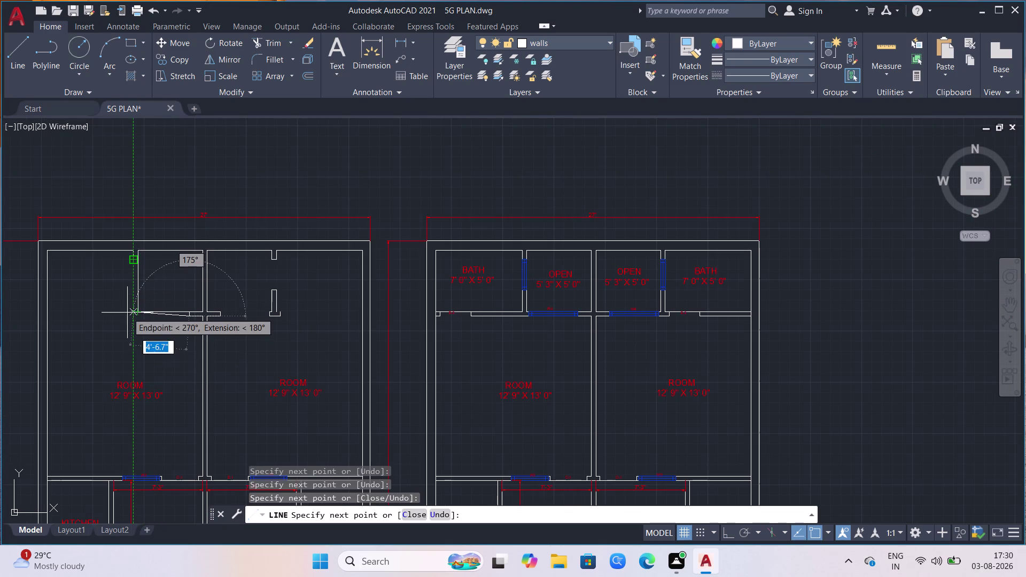
scroll(up, 3)
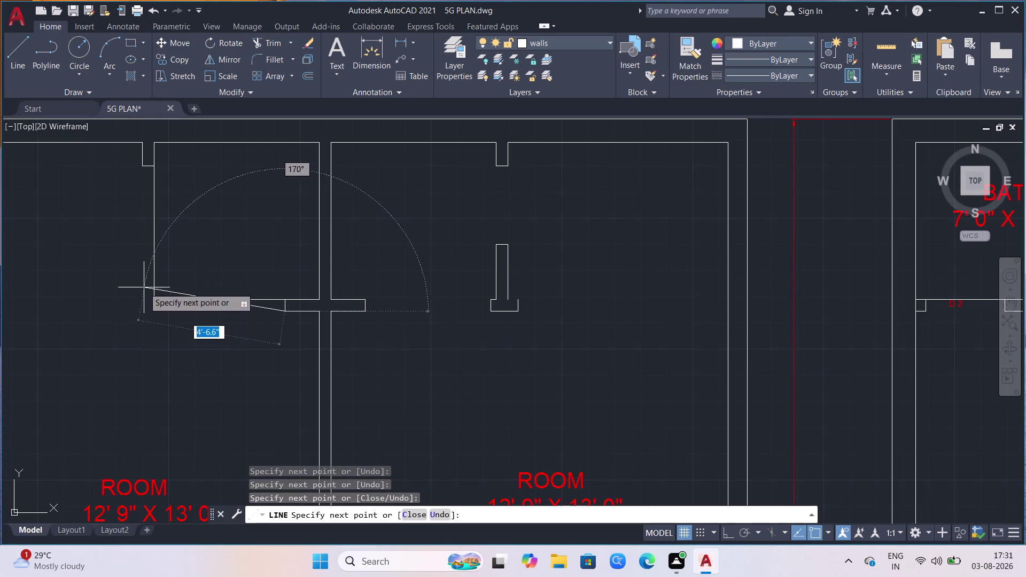
scroll(down, 3)
scroll(up, 3)
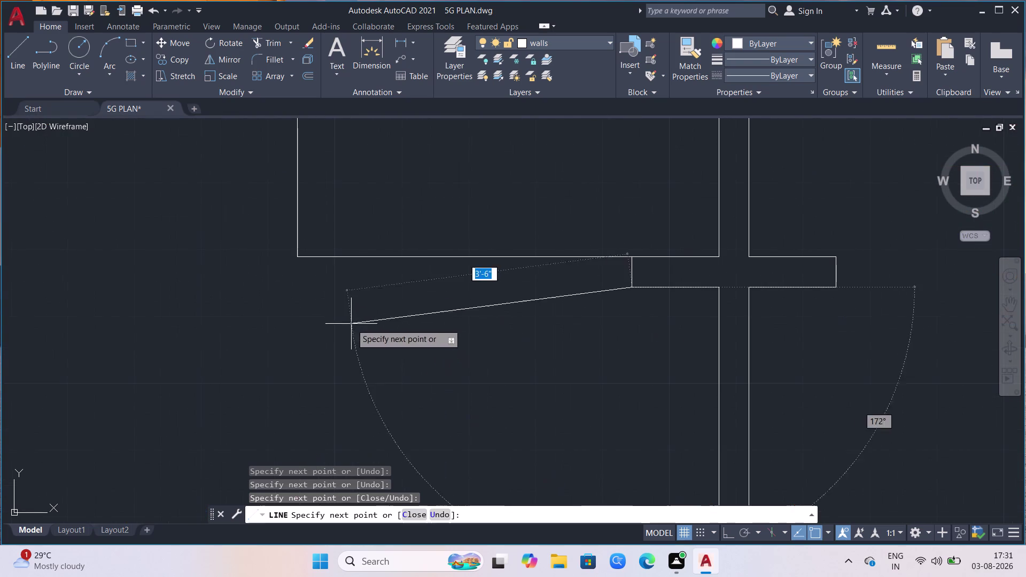
scroll(down, 3)
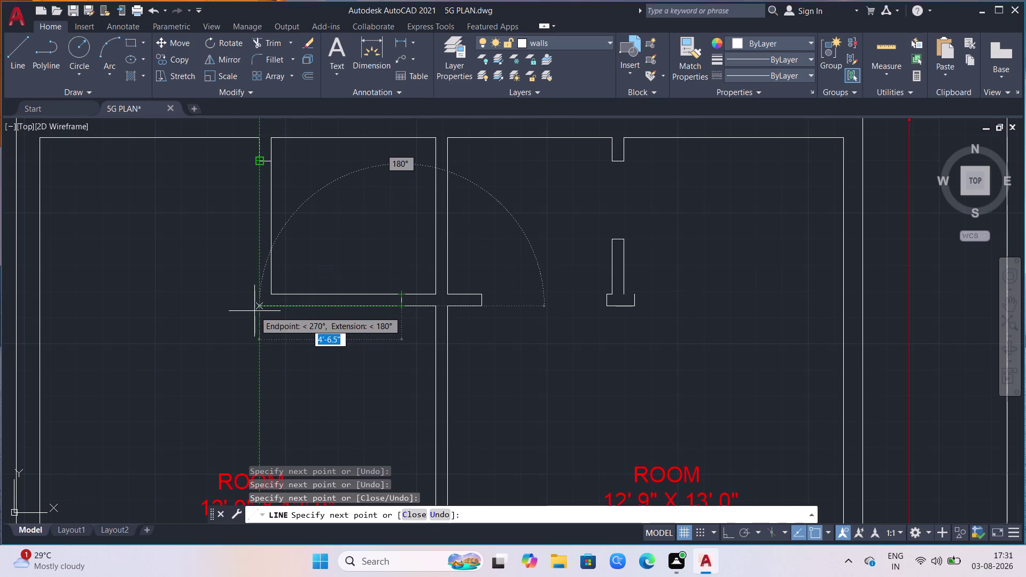
click(254, 311)
click(258, 160)
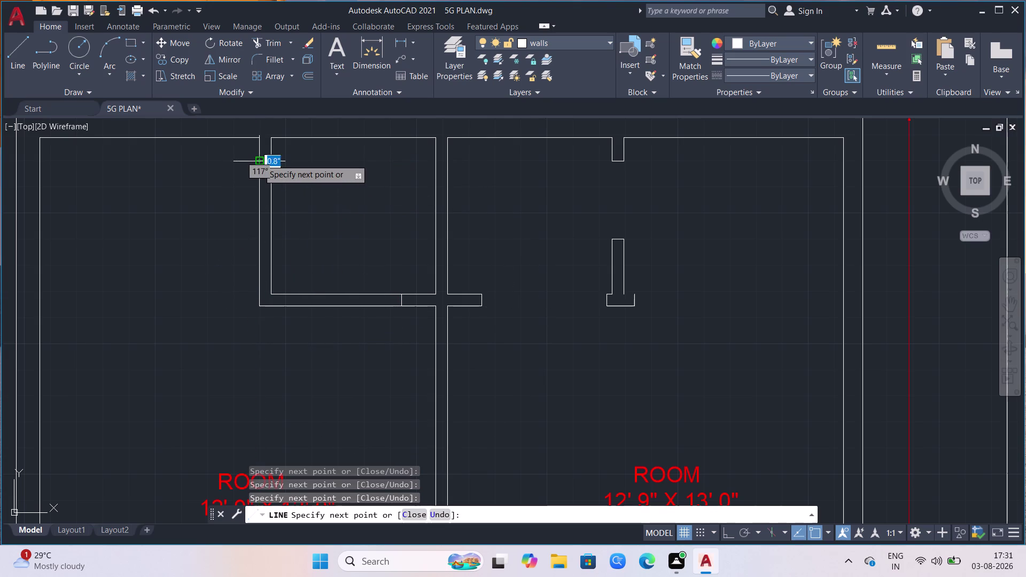
key(Escape)
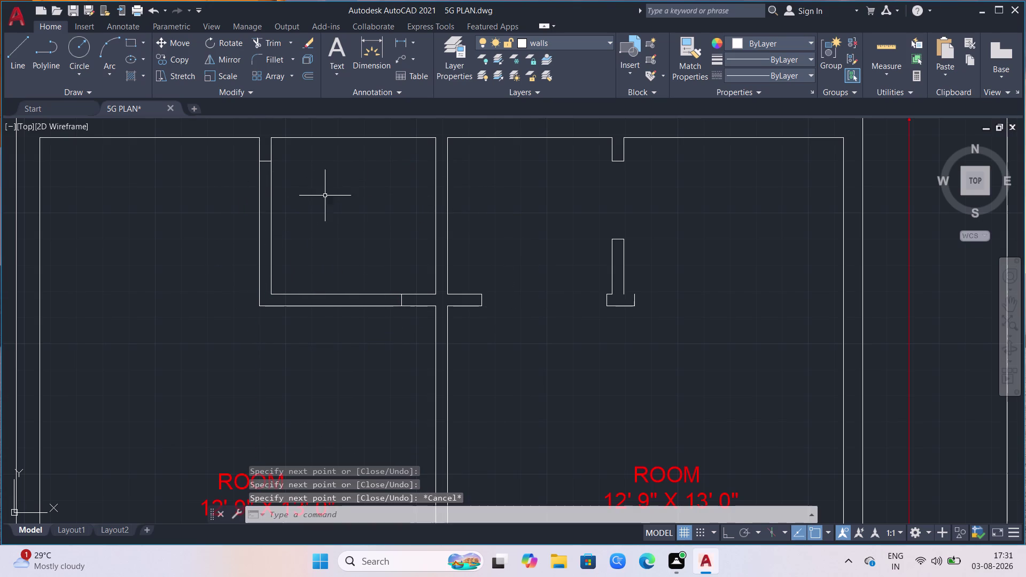
Draw a wall line from the partition wall end toward the short stub.
click(21, 47)
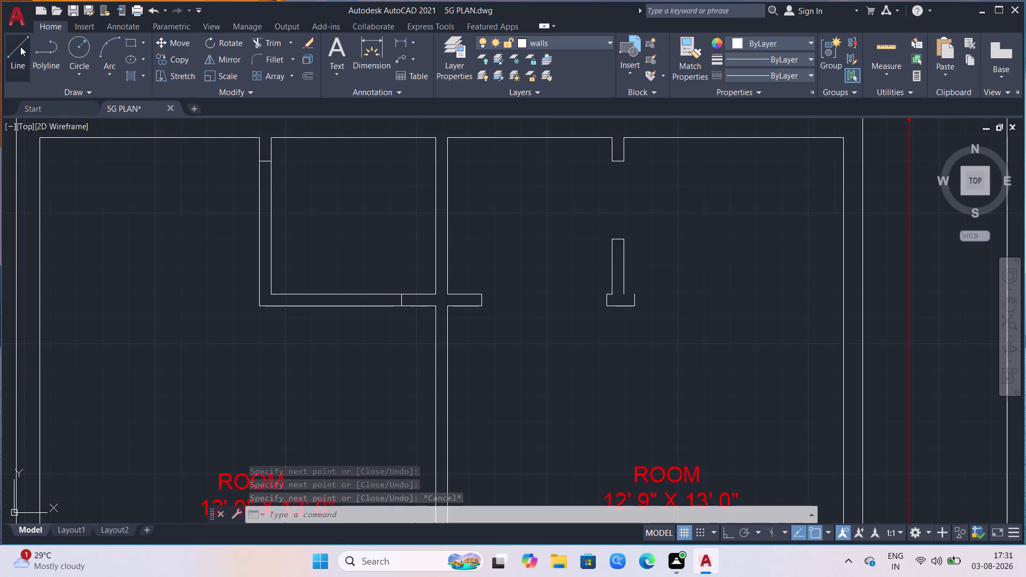
click(481, 310)
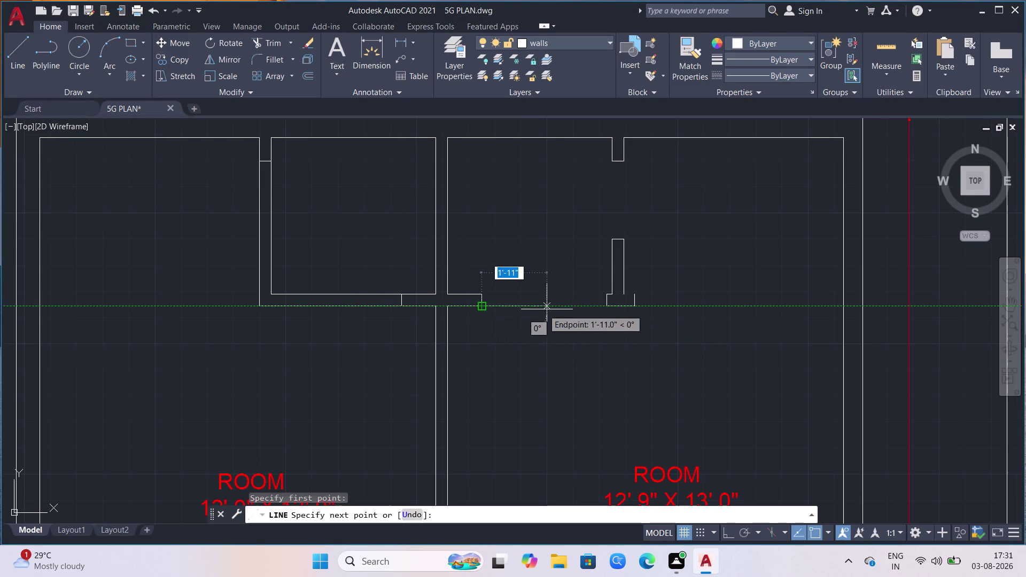
click(612, 308)
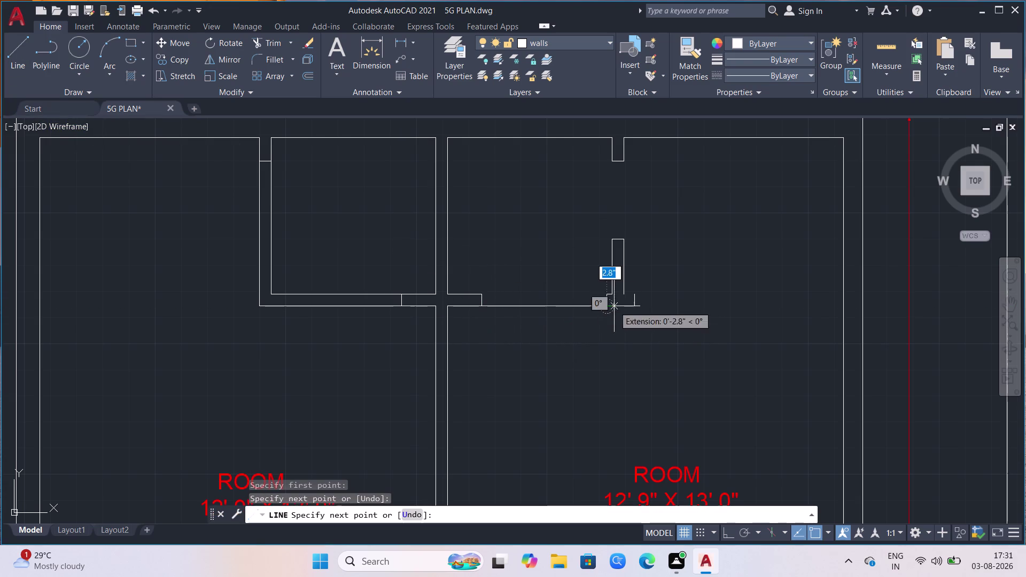
click(606, 294)
click(481, 295)
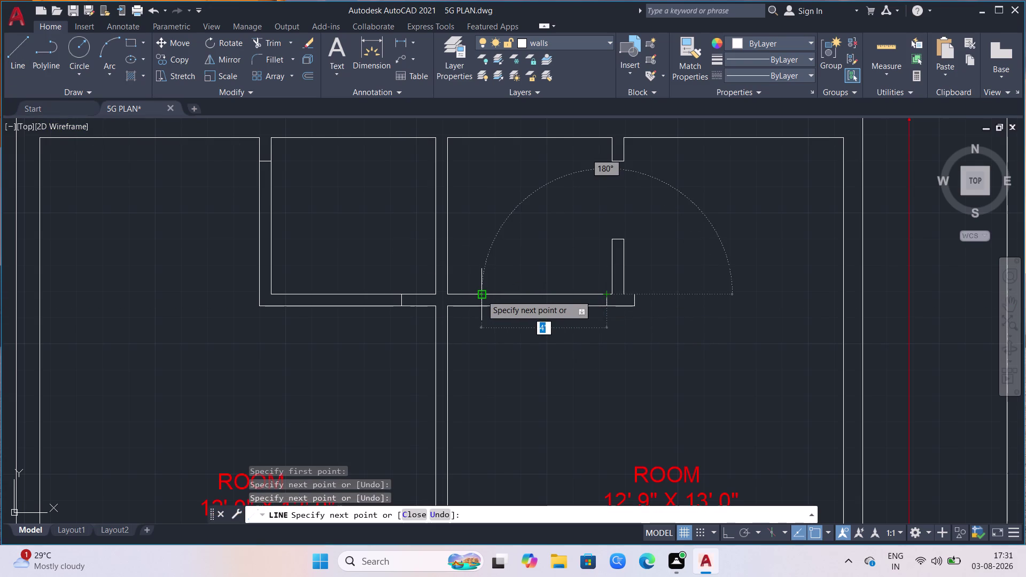
key(Escape)
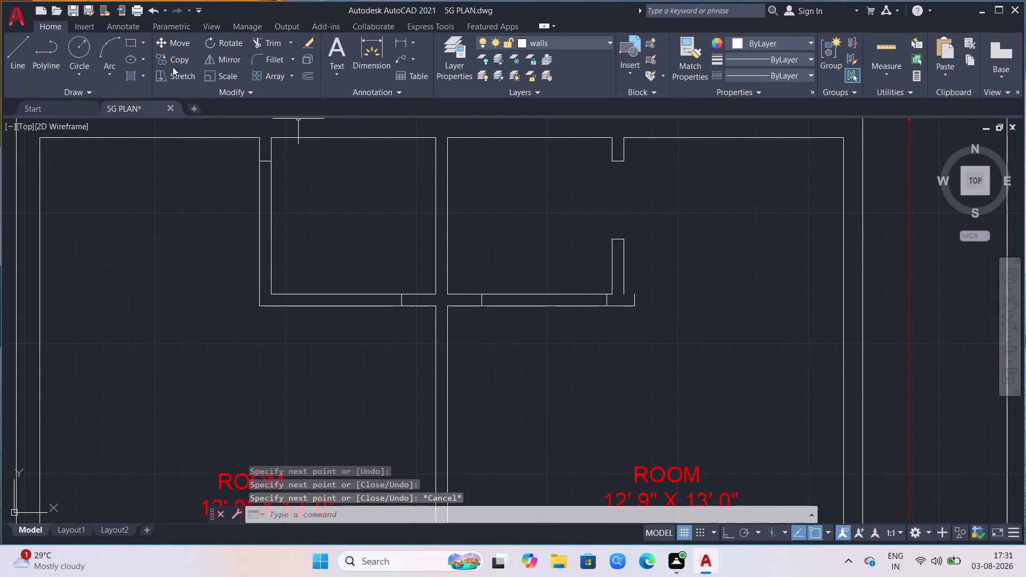
Draw a closing wall line down from the right wall end, across and back up.
click(19, 38)
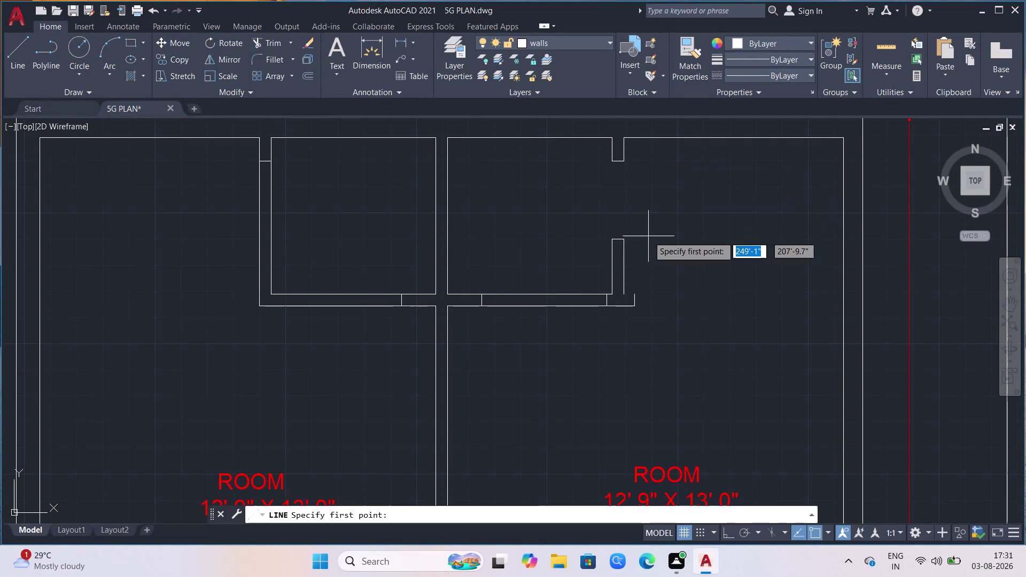
click(625, 163)
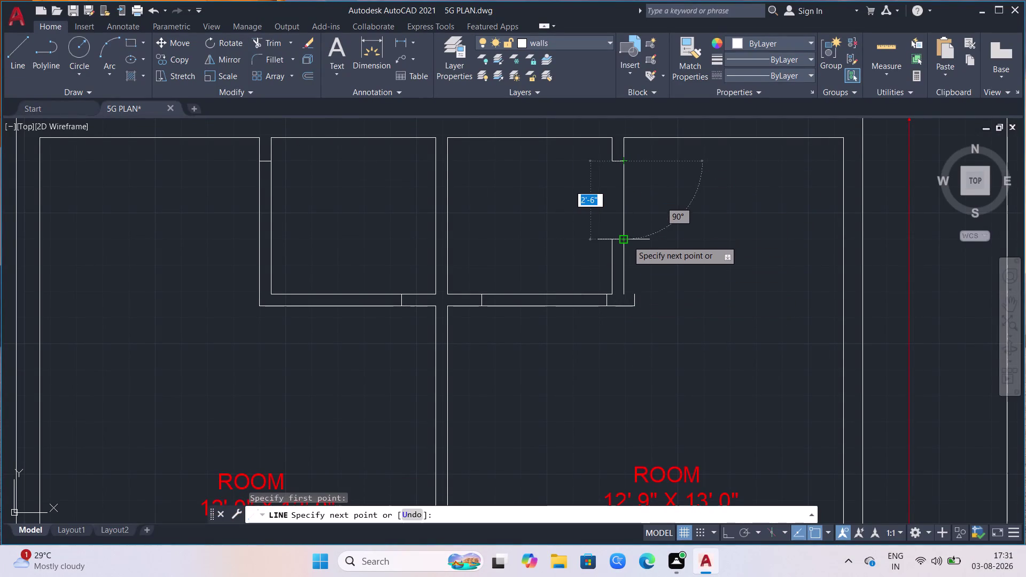
click(628, 241)
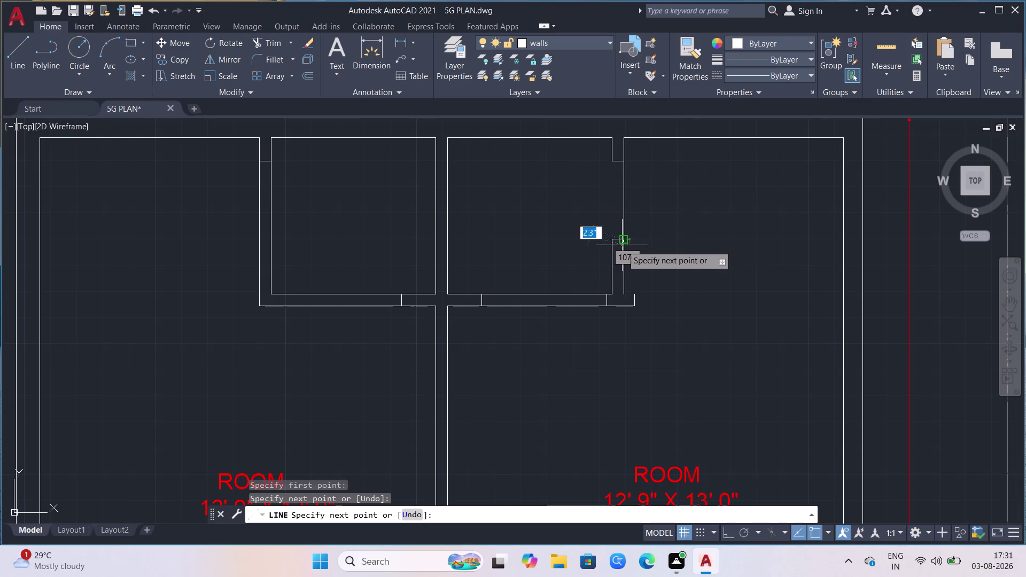
click(612, 241)
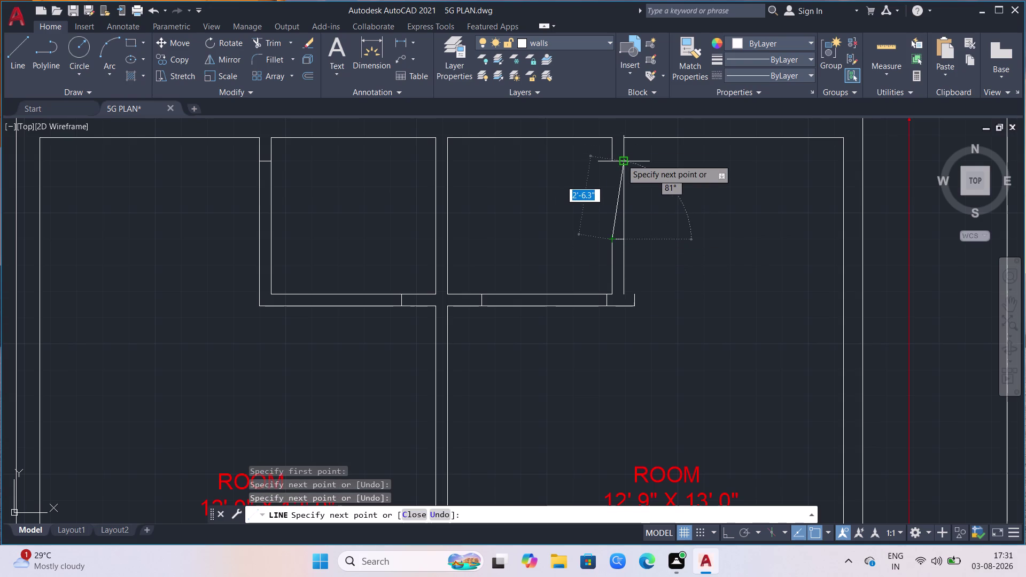
click(614, 159)
key(Escape)
key(grave)
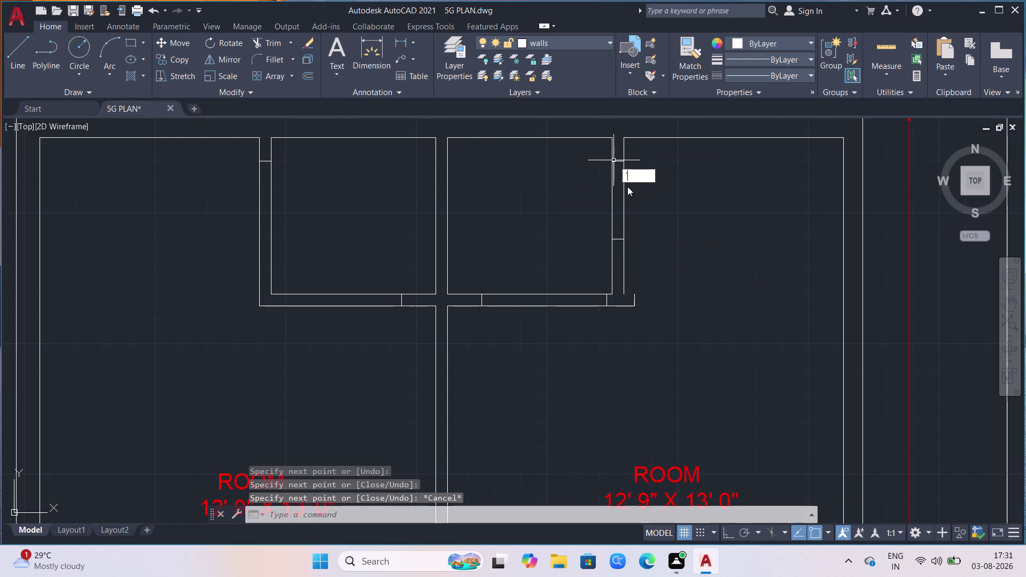
scroll(down, 3)
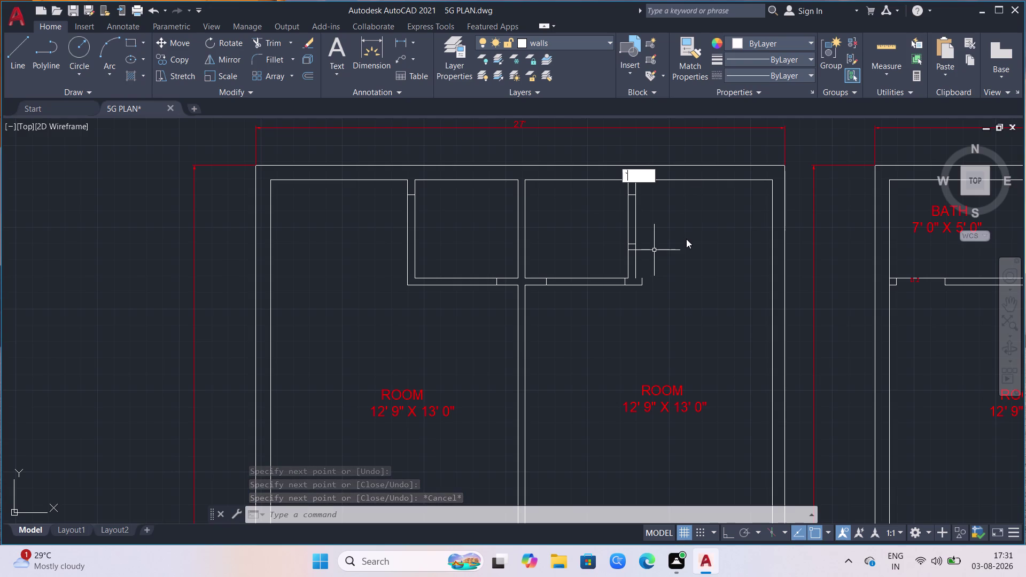
key(Escape)
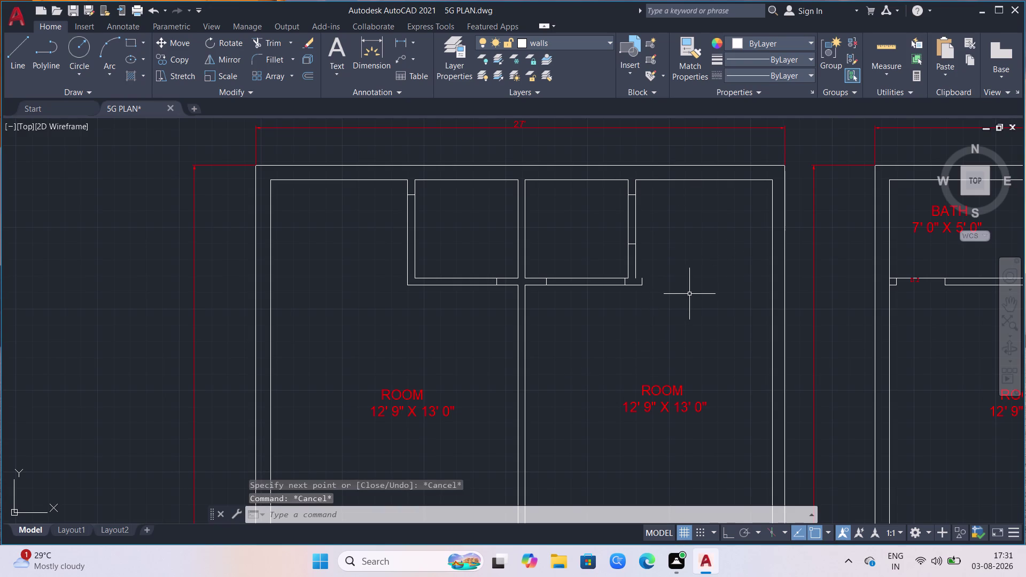
Extend the right room's bottom wall and short wall to the side wall using EX fences.
text(EX)
key(Return)
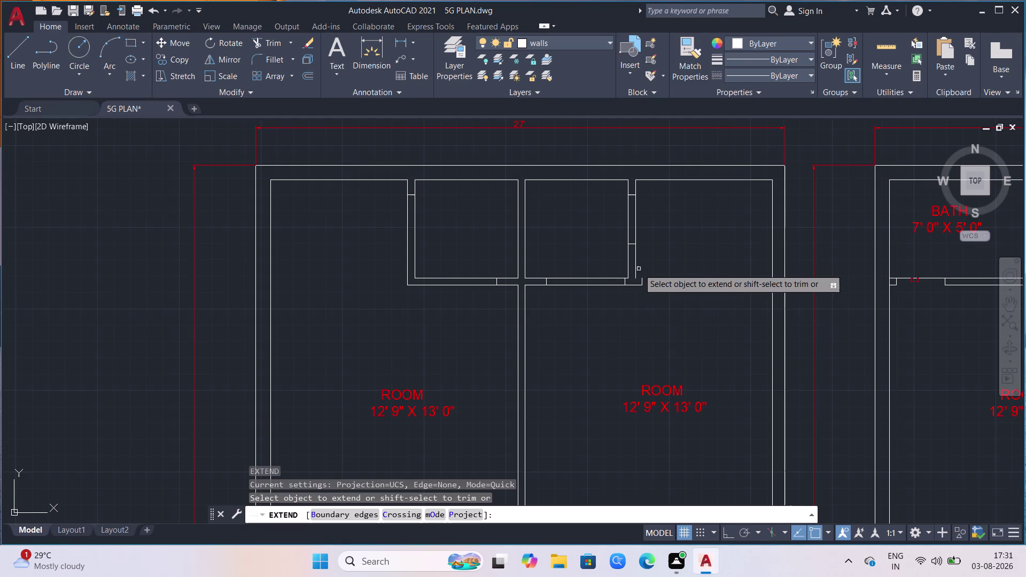
click(636, 273)
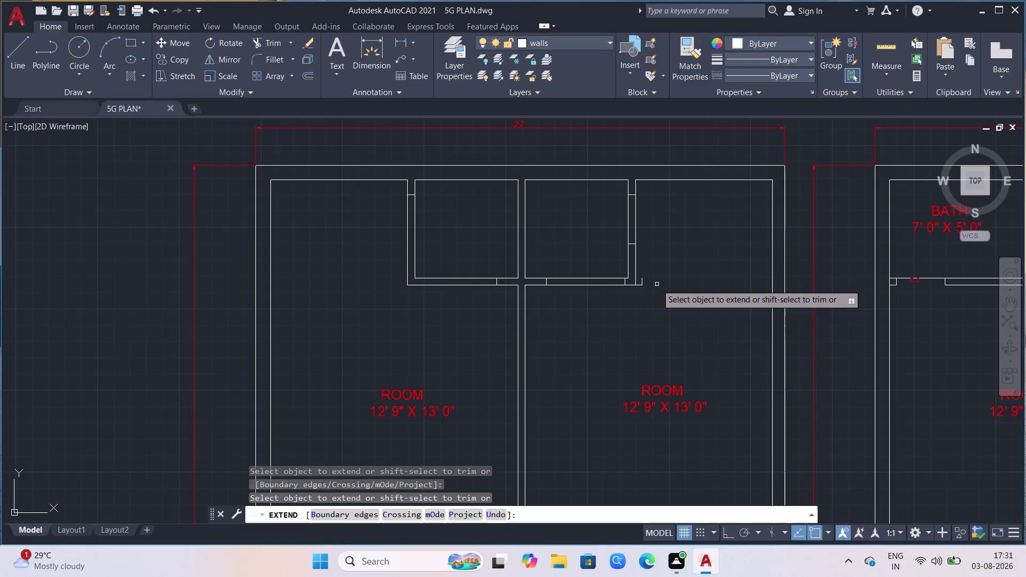
click(642, 279)
click(641, 284)
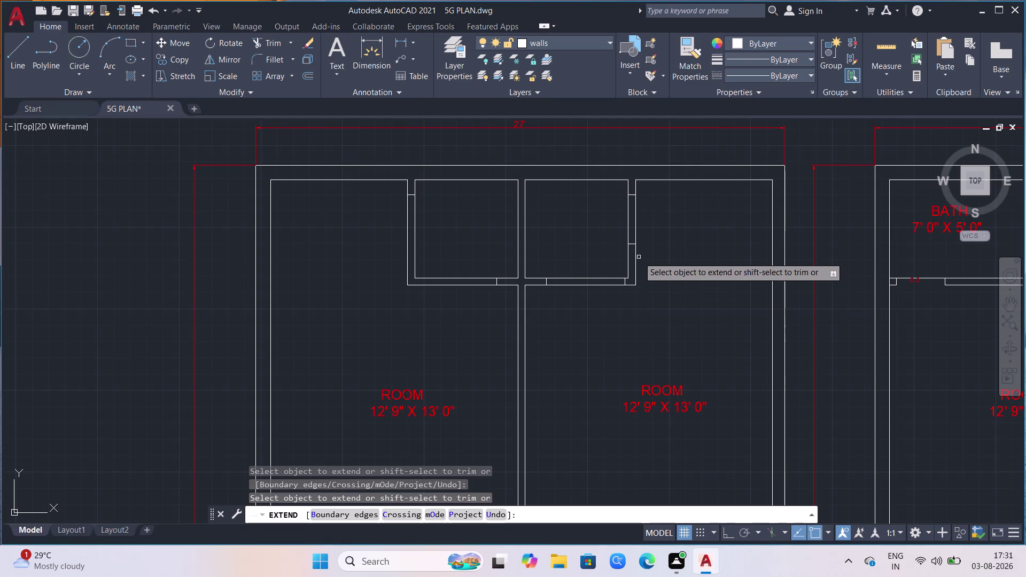
scroll(up, 3)
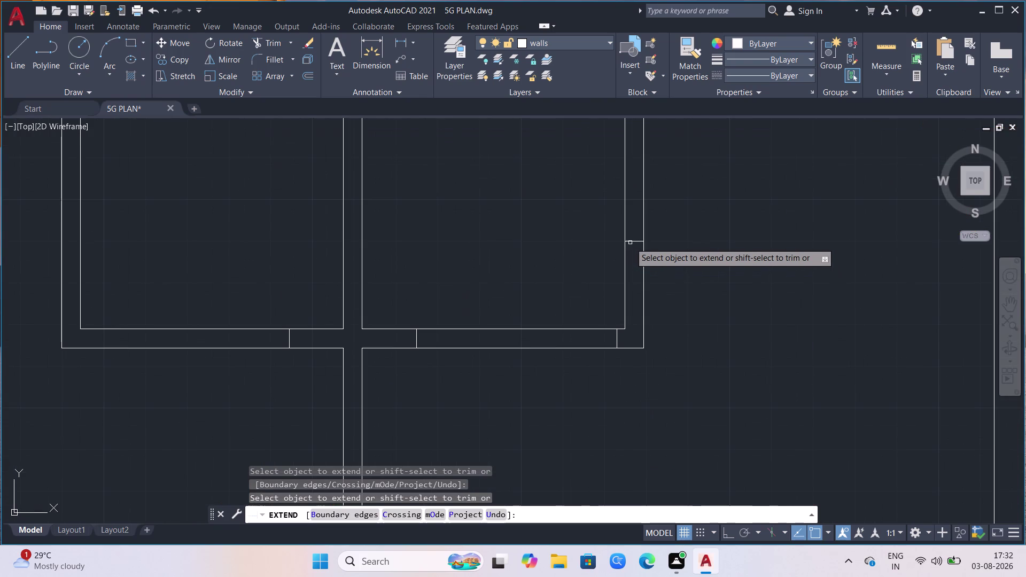
click(631, 242)
click(637, 237)
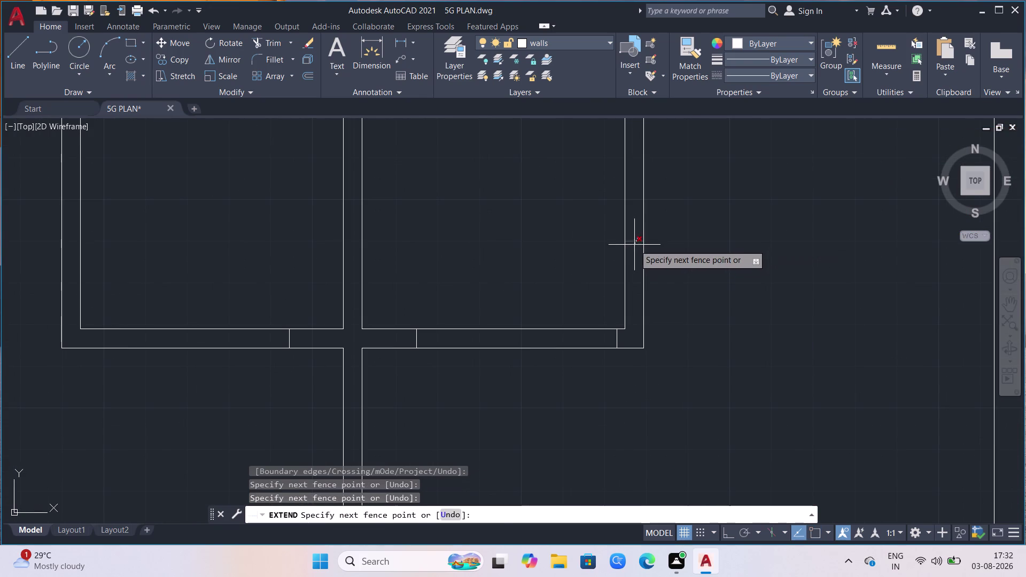
click(634, 245)
Extend the short wall ends and the left small room's walls to their boundaries.
scroll(down, 3)
scroll(up, 3)
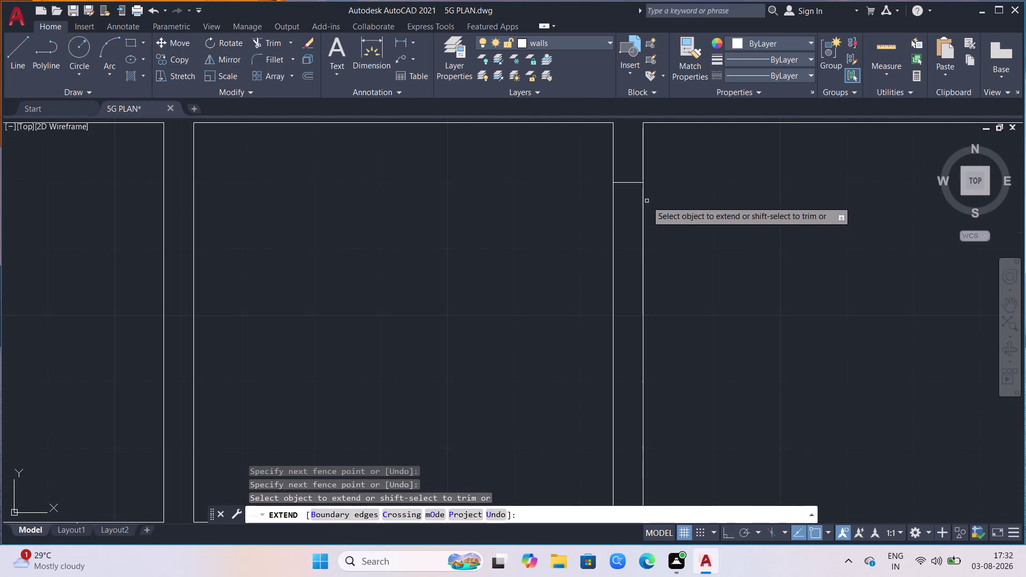
click(627, 174)
click(626, 192)
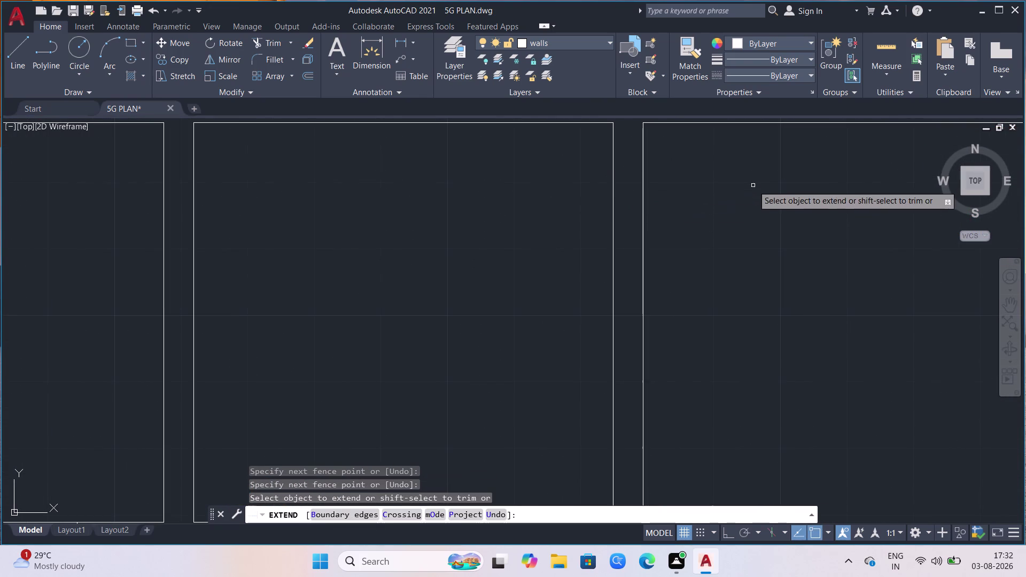
scroll(down, 3)
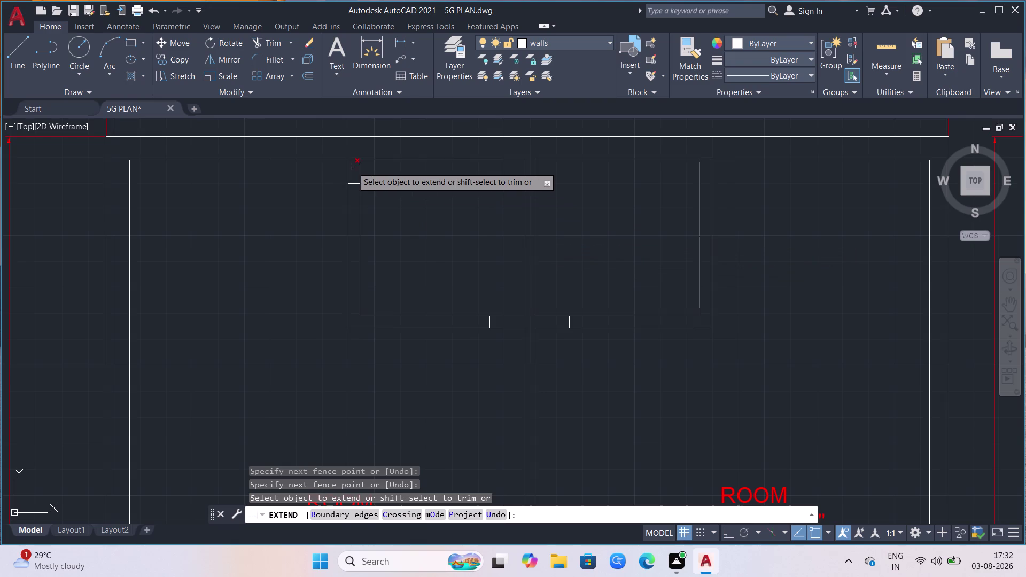
click(353, 167)
click(353, 192)
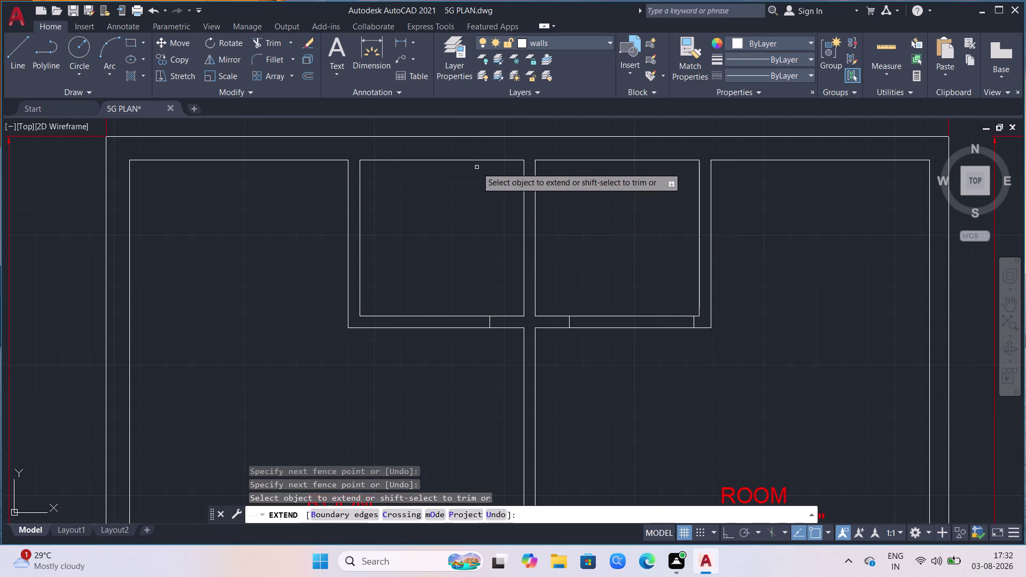
scroll(up, 3)
Fence-extend the lower walls and the remaining wall corners so they meet.
click(513, 308)
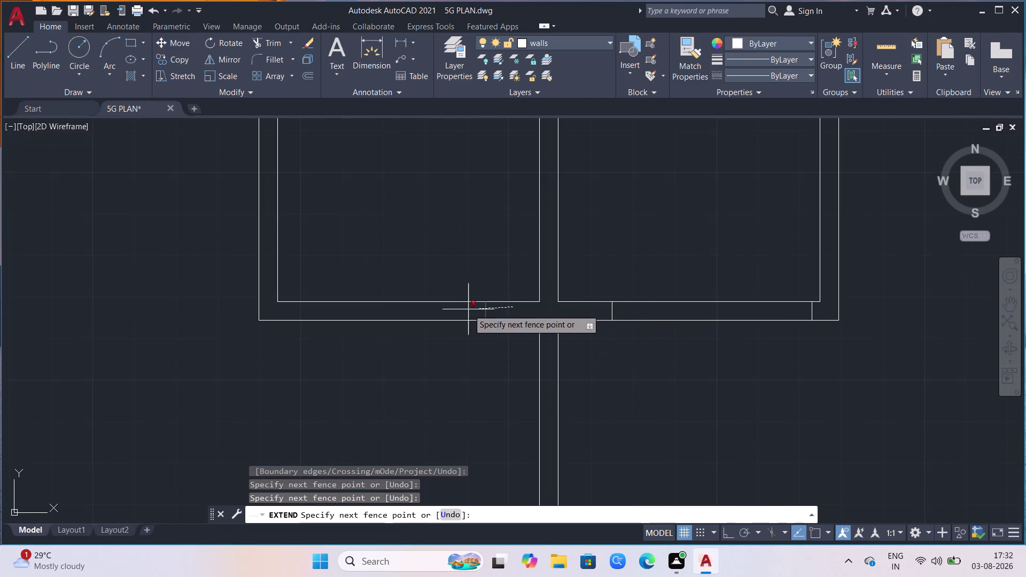
click(450, 310)
click(632, 309)
click(582, 309)
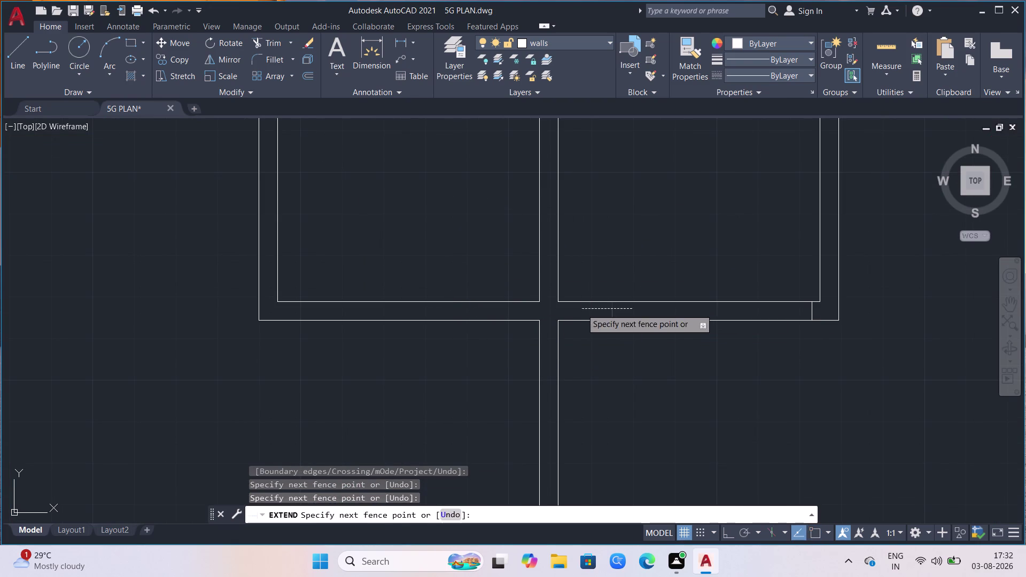
scroll(down, 3)
click(748, 308)
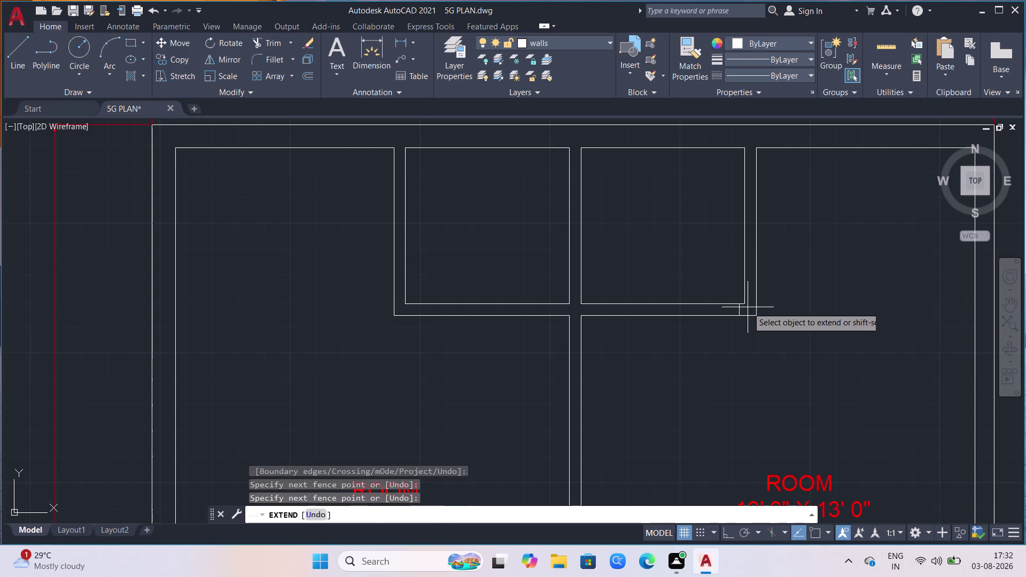
click(708, 313)
scroll(down, 3)
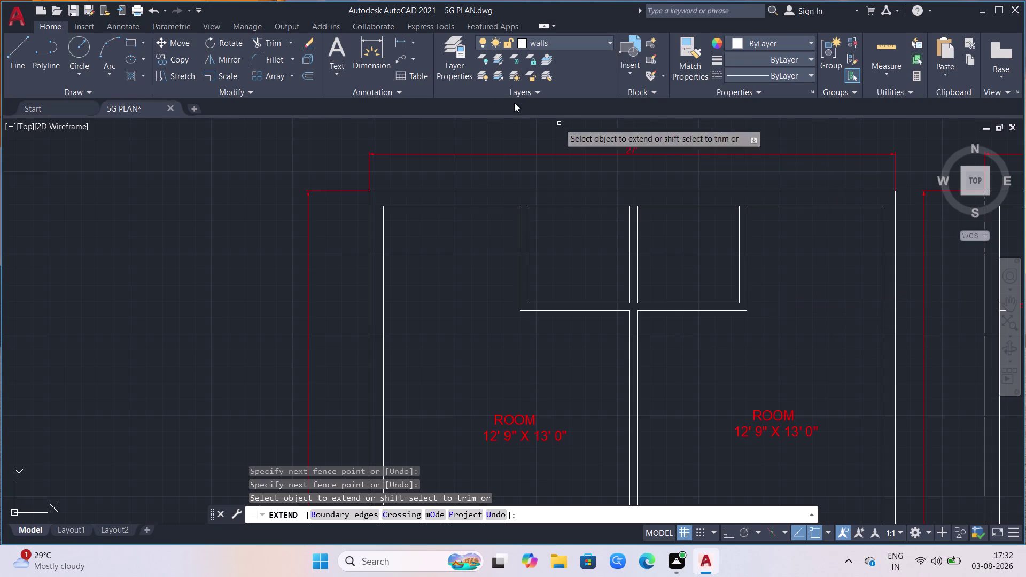
scroll(down, 3)
scroll(down, 3)
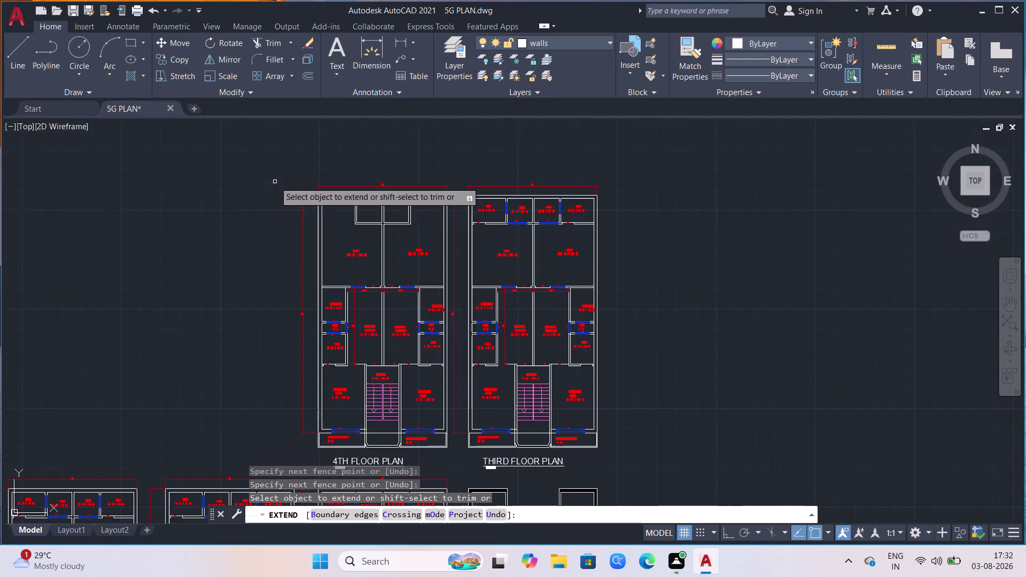
scroll(up, 3)
scroll(down, 3)
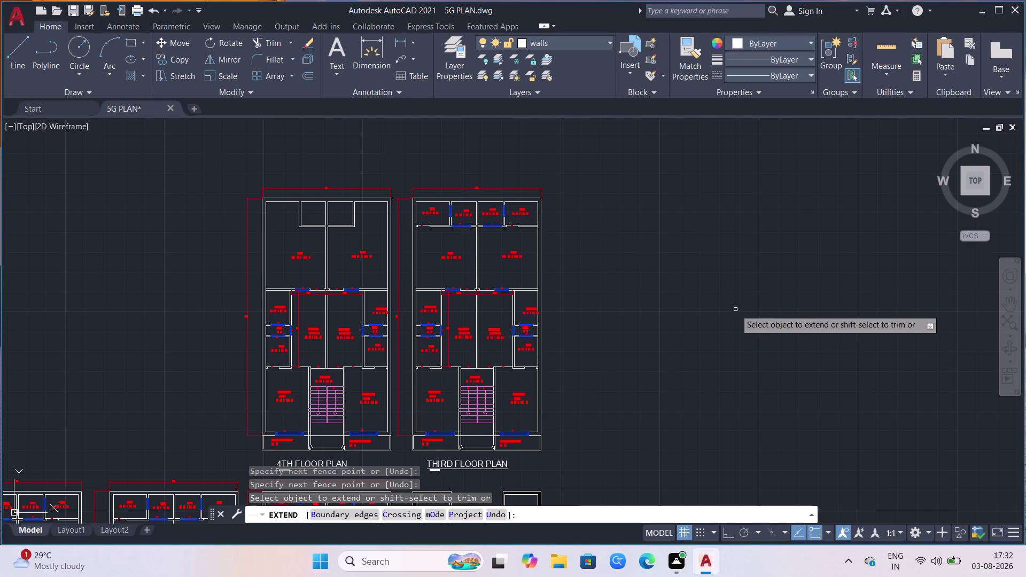
scroll(down, 3)
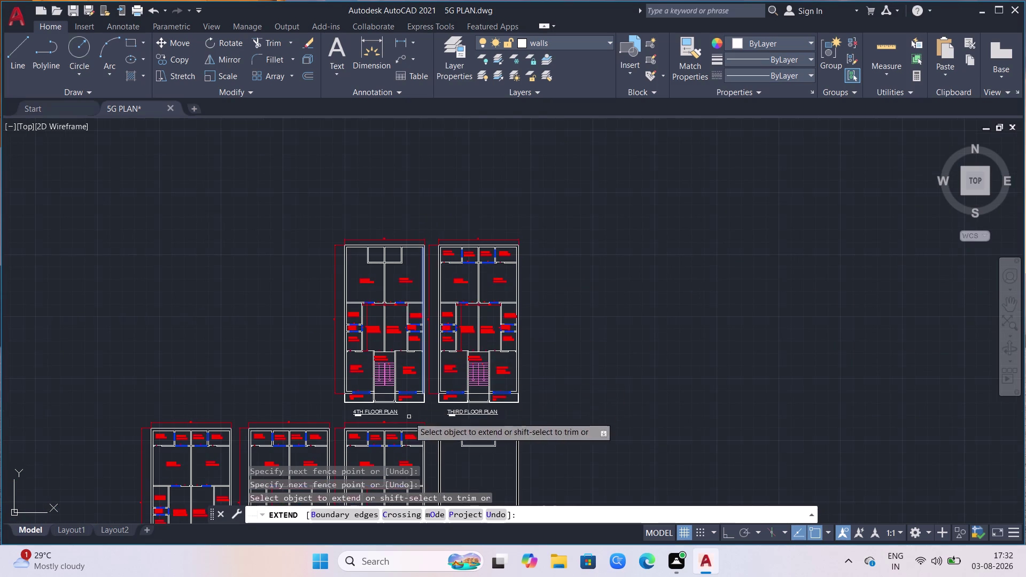
scroll(up, 3)
scroll(down, 3)
scroll(down, 3)
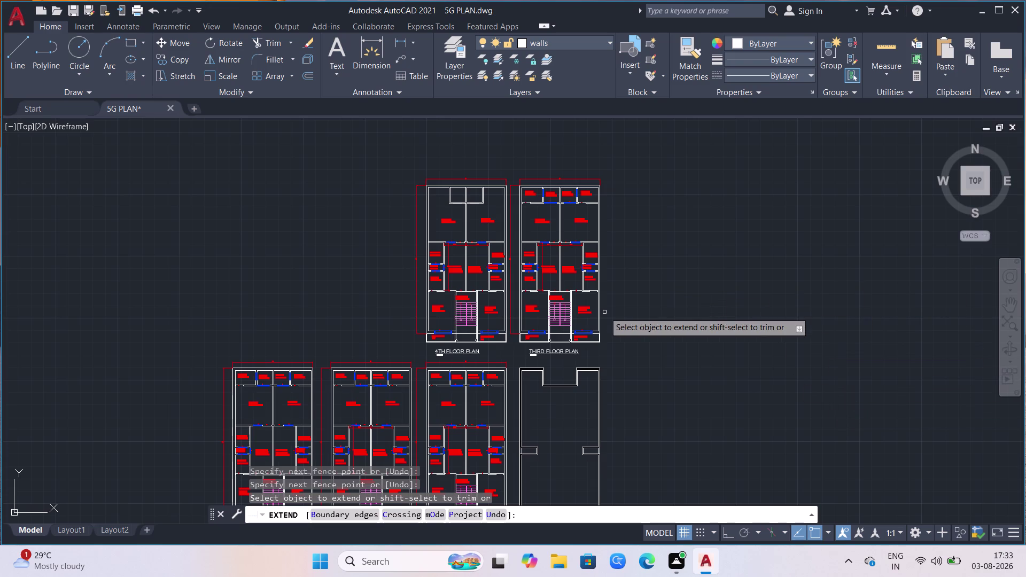
key(Escape)
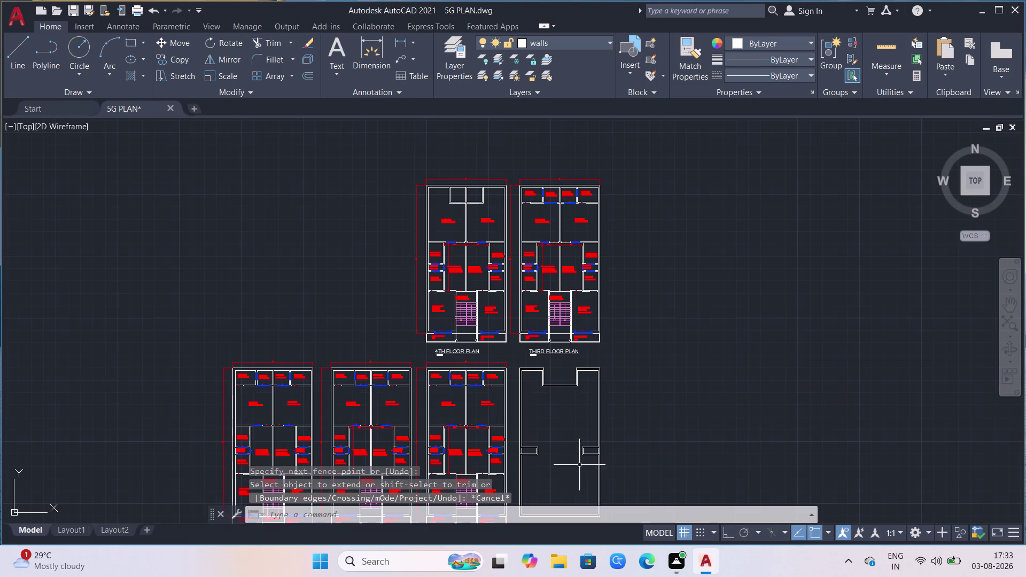
scroll(down, 3)
scroll(up, 3)
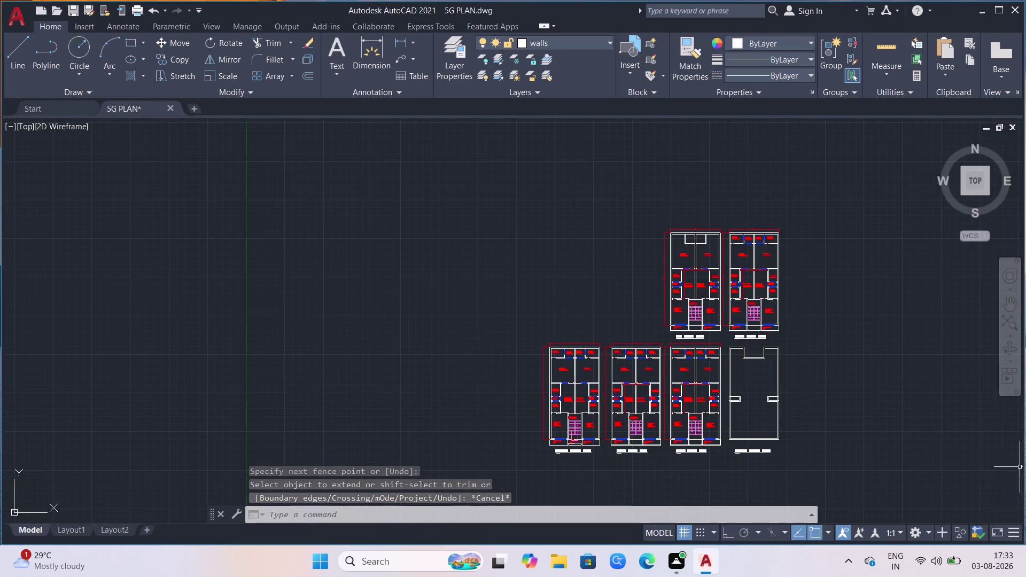
scroll(up, 3)
scroll(down, 3)
scroll(up, 3)
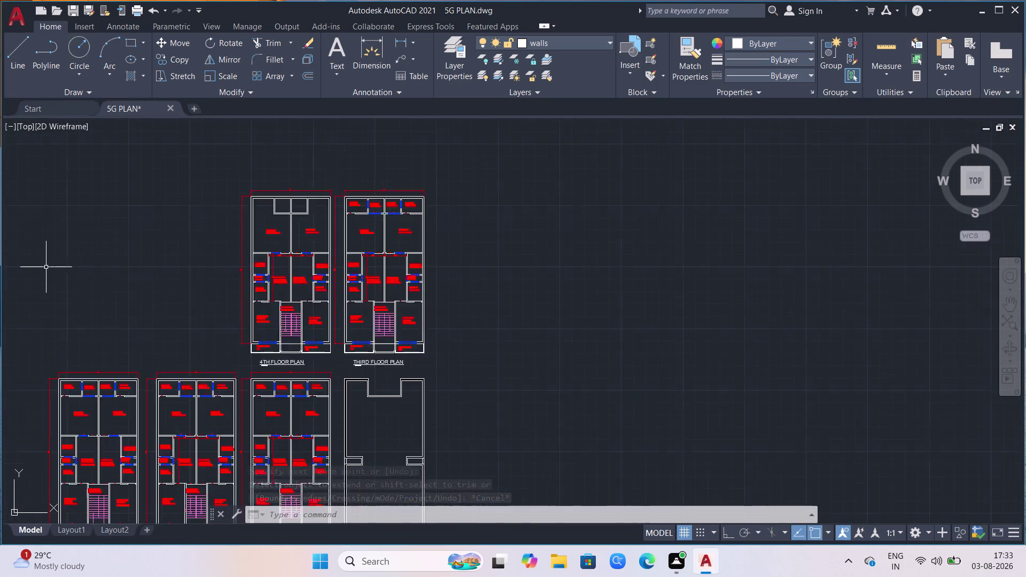
scroll(up, 3)
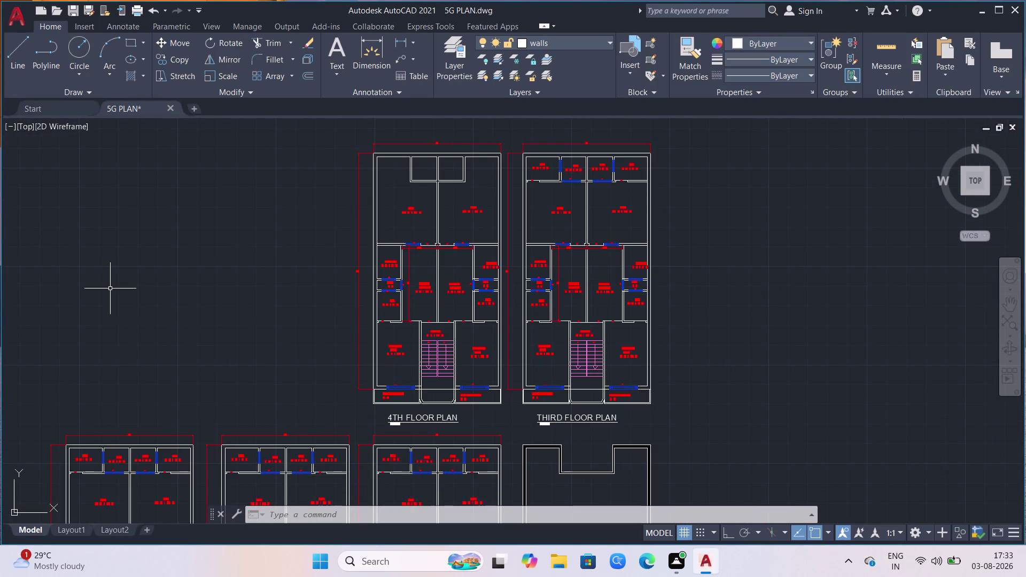